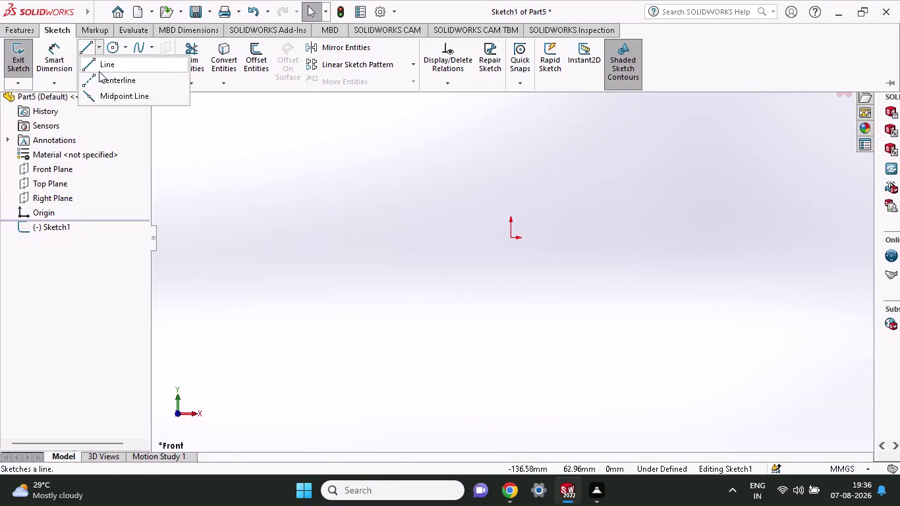
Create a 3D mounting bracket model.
Draw a vertical centerline through the origin, extending well above and below it.
click(98, 74)
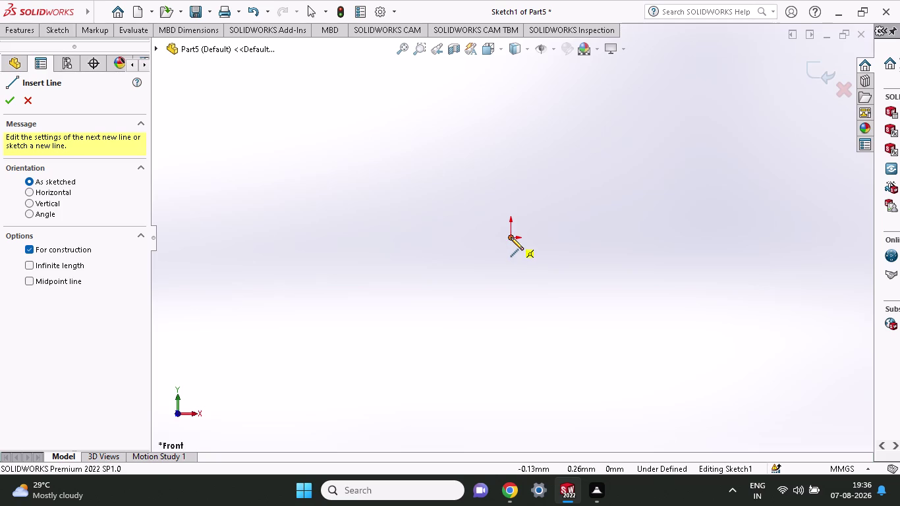
click(511, 237)
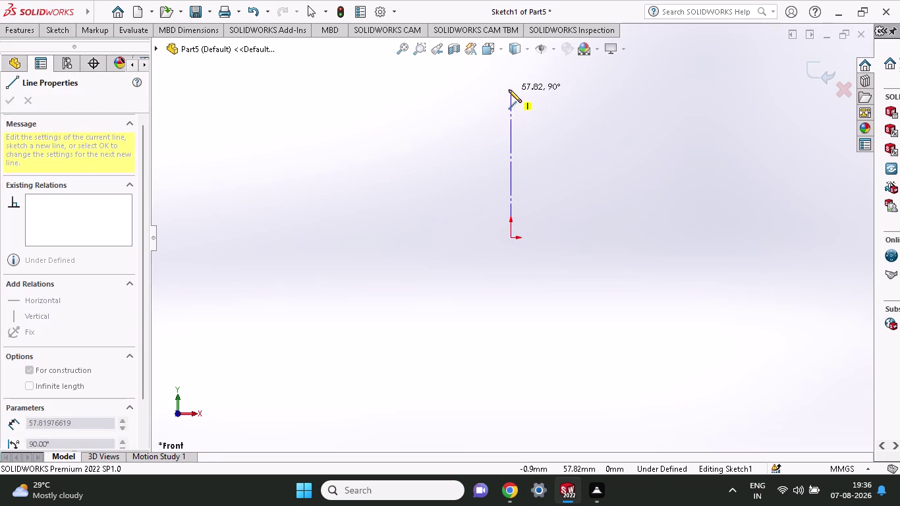
click(509, 89)
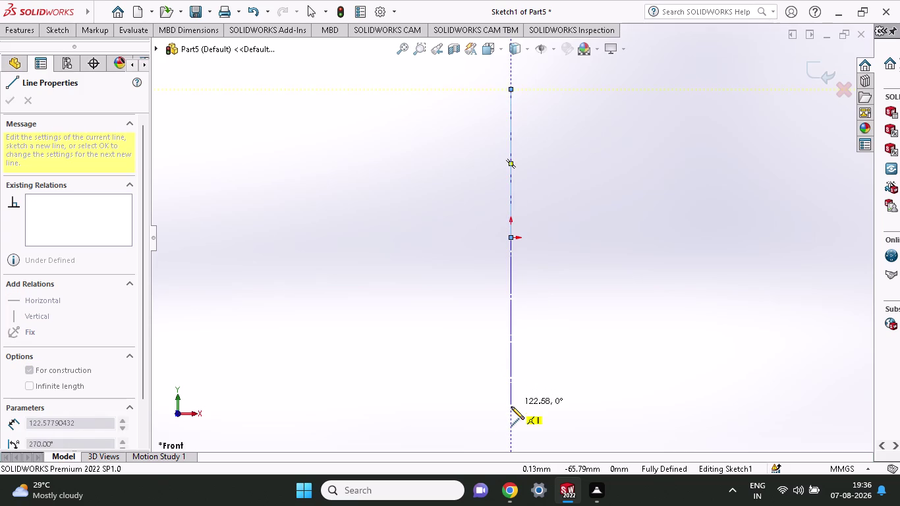
click(512, 407)
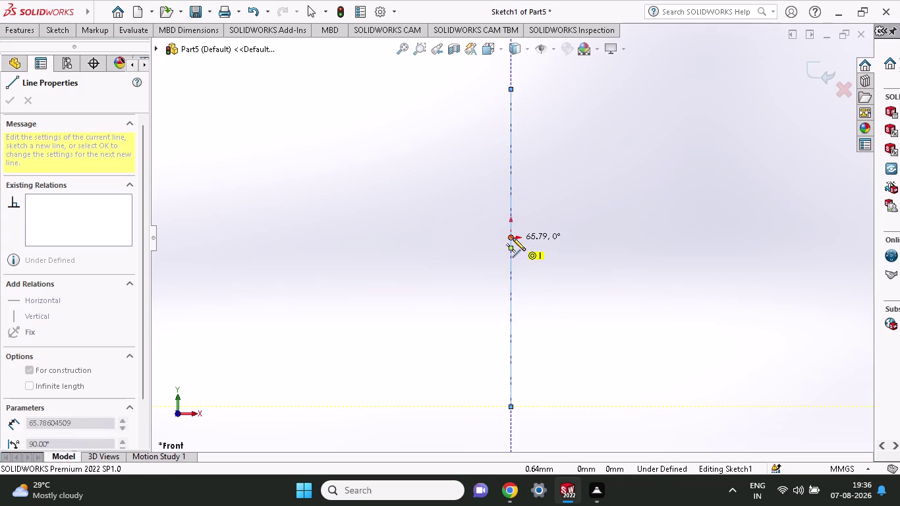
Draw a horizontal centerline through the origin spanning the sketch left to right.
click(513, 238)
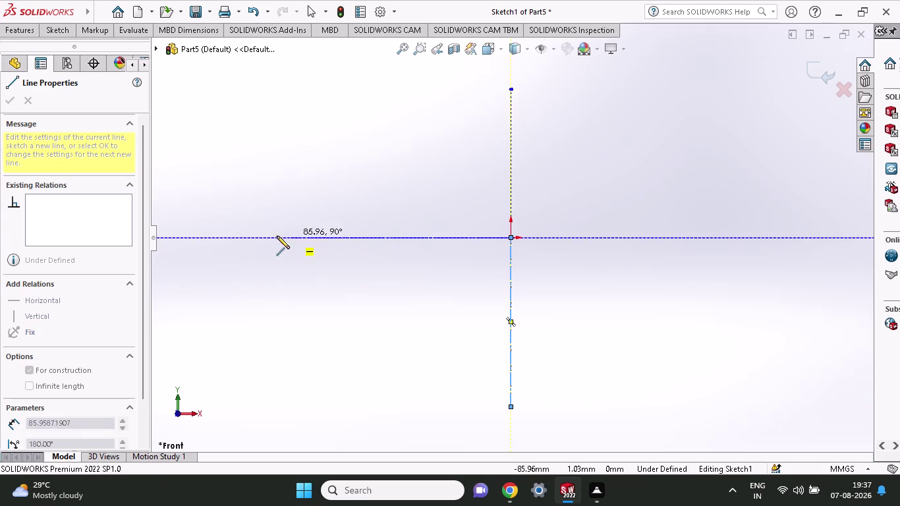
click(261, 239)
click(747, 234)
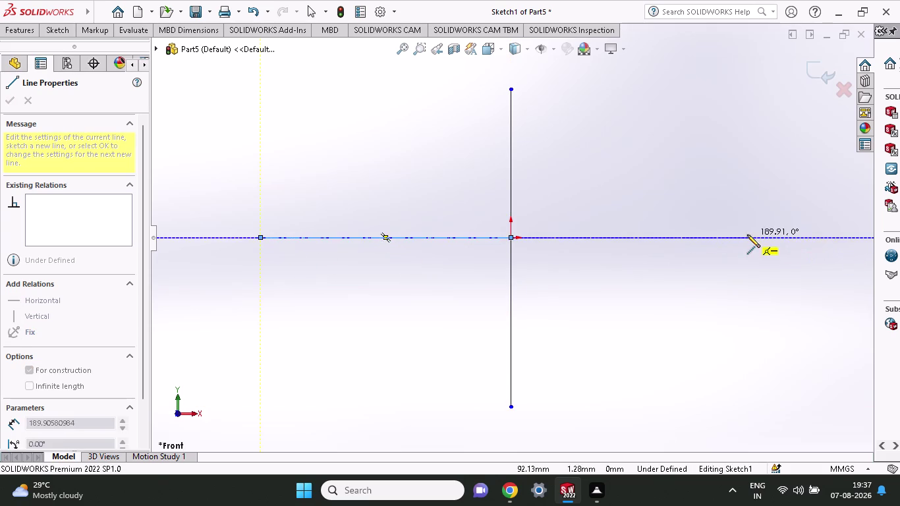
key(Escape)
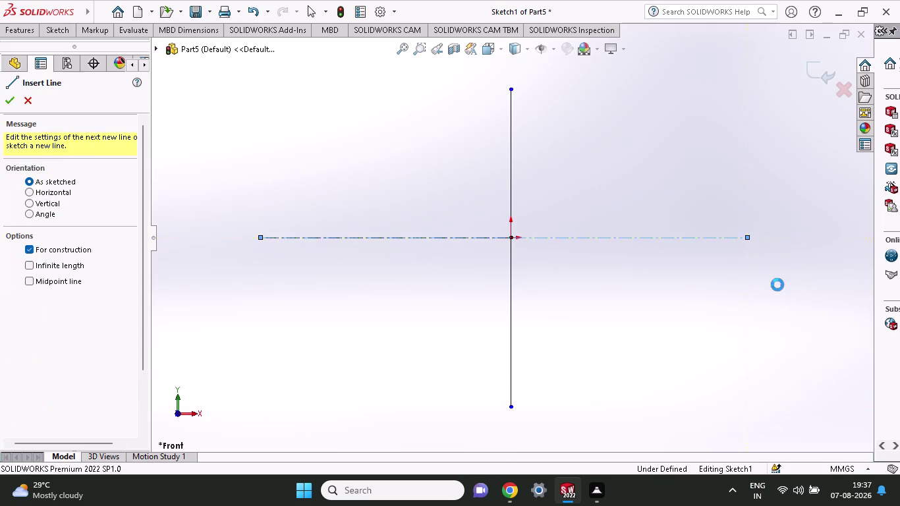
click(61, 34)
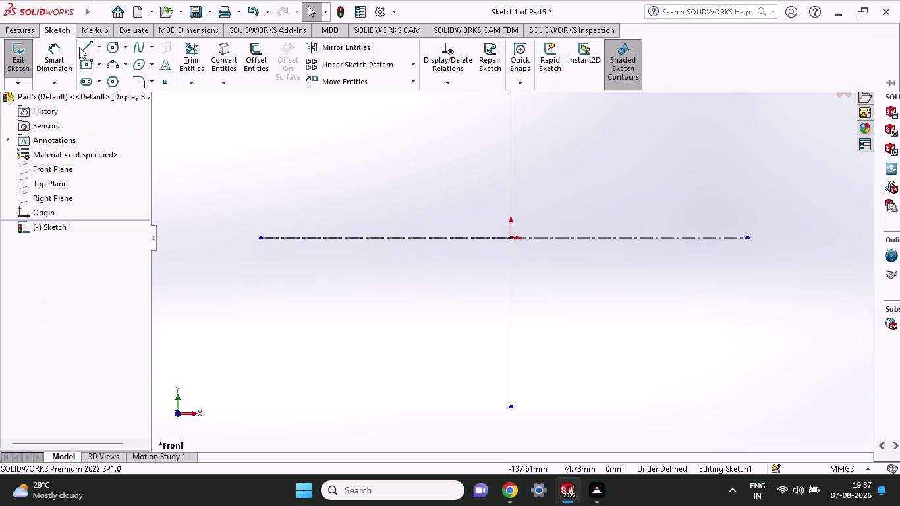
click(91, 54)
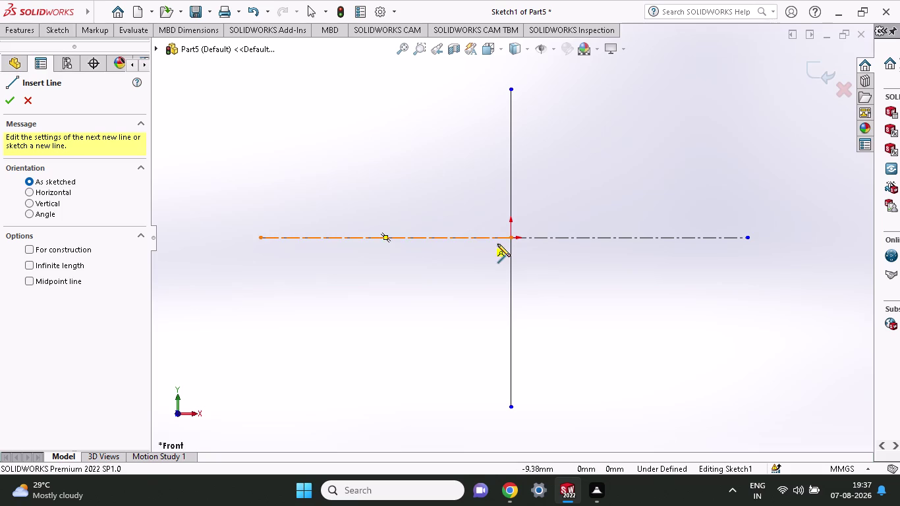
Draw a left leg about 38.5 mm tall, a top edge and a right leg from the centerline.
click(429, 238)
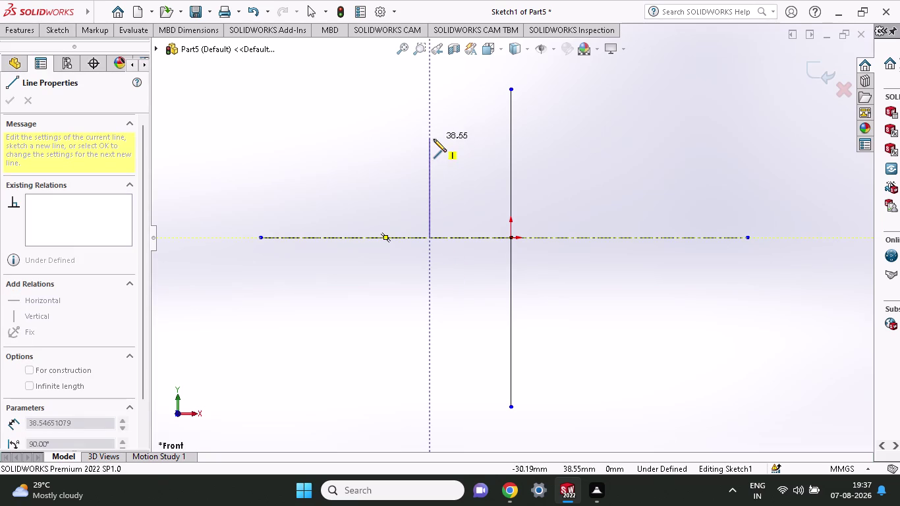
click(434, 139)
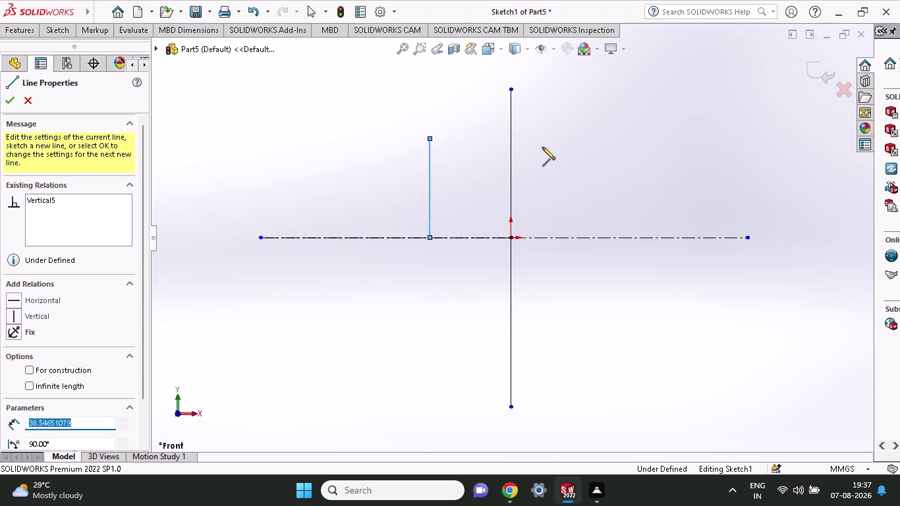
click(581, 138)
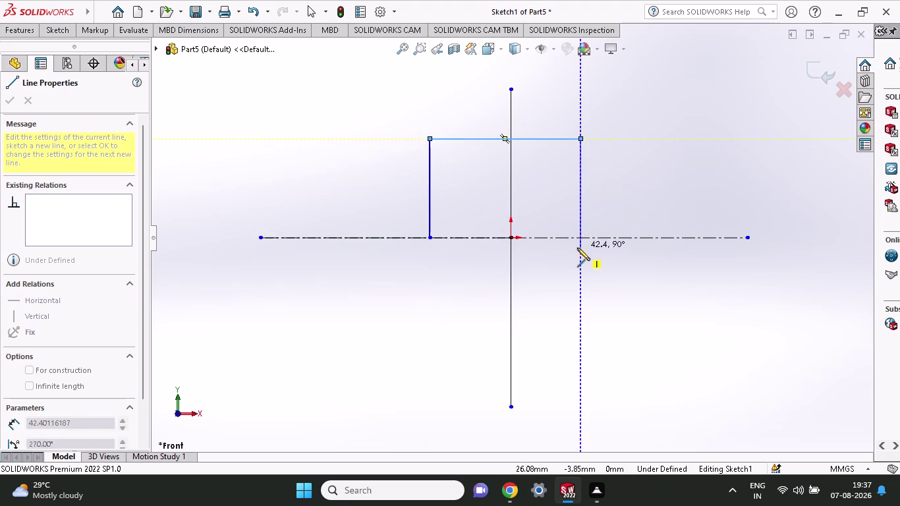
click(578, 233)
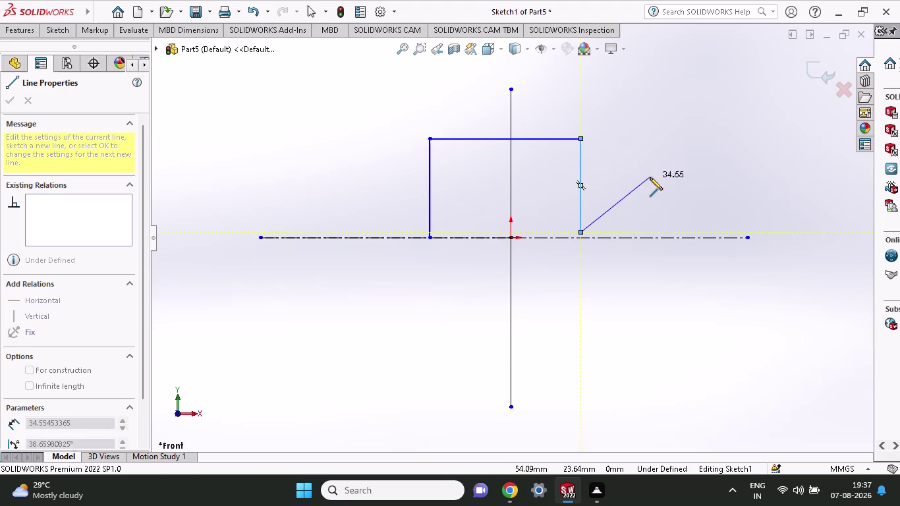
key(Escape)
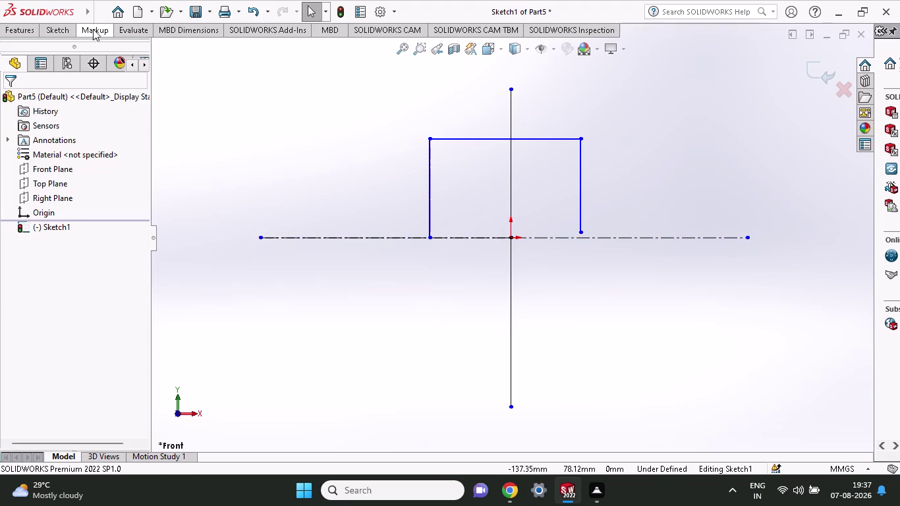
click(71, 31)
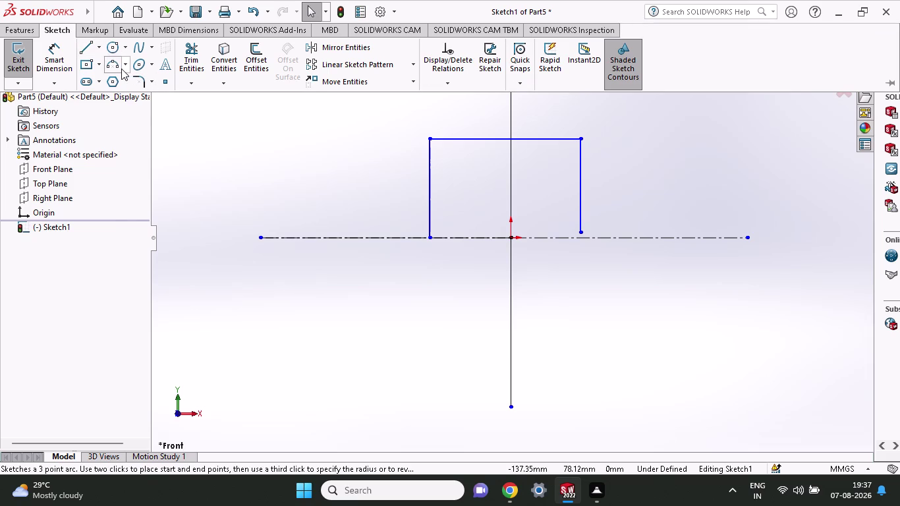
Draw a three-point arc between the top-left and top-right corners, bulging upward.
click(117, 63)
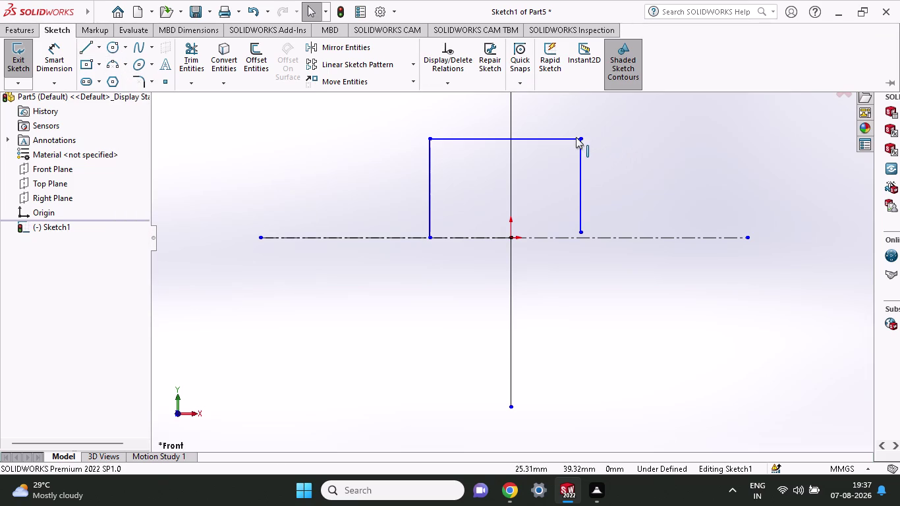
click(115, 63)
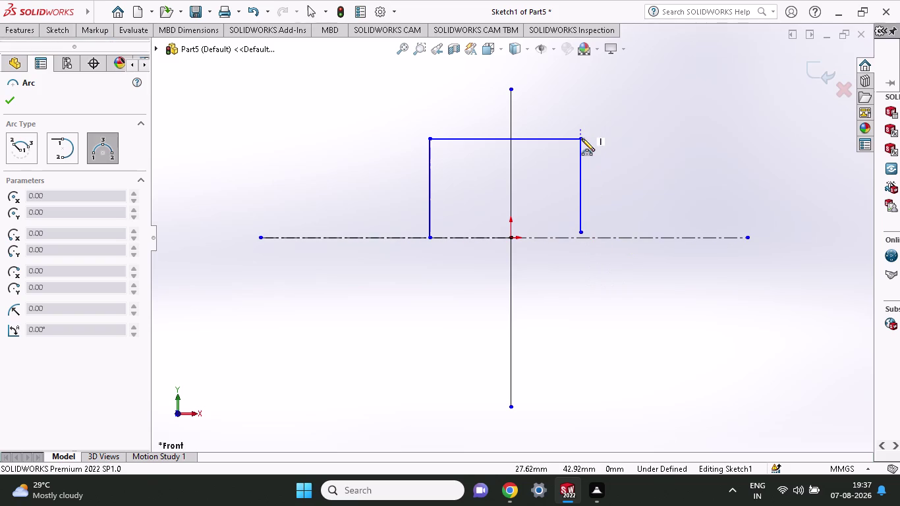
click(581, 140)
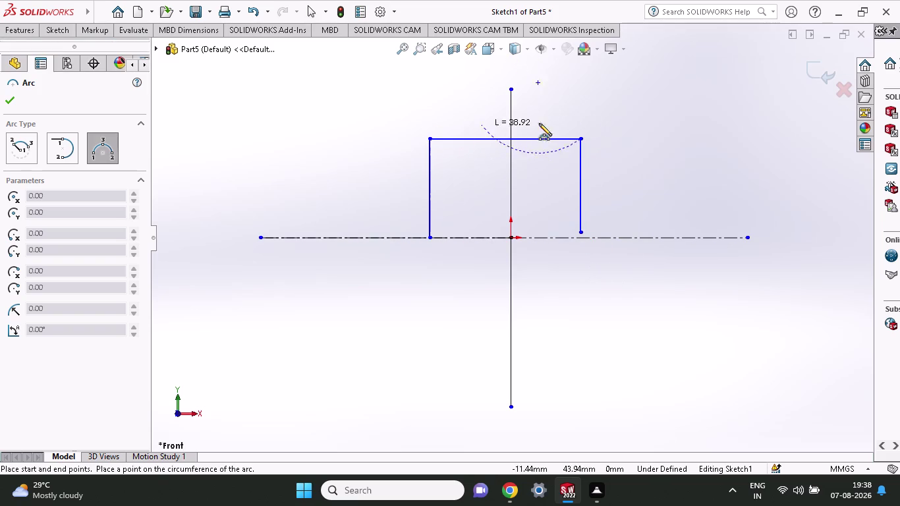
key(Escape)
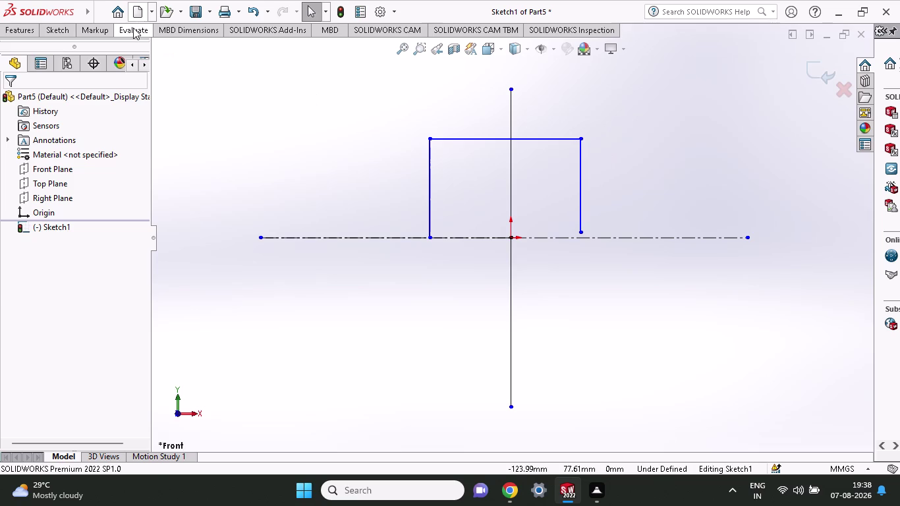
click(72, 30)
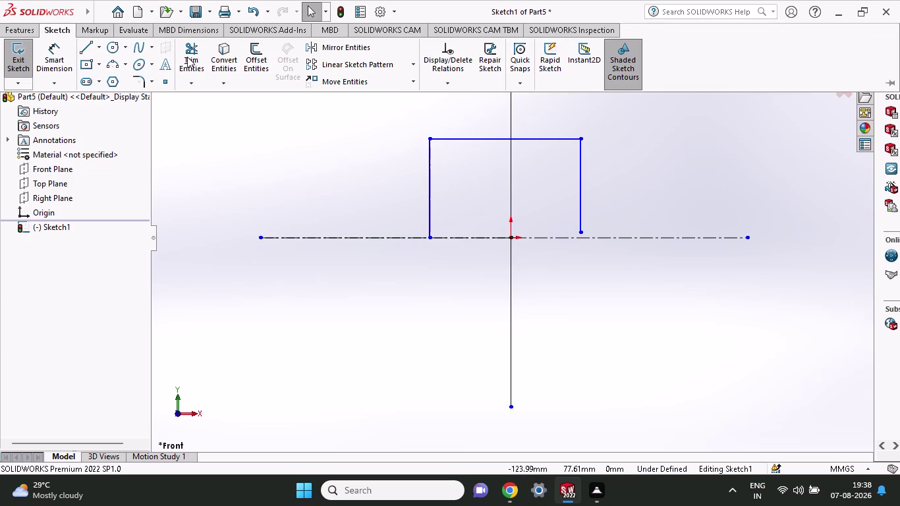
click(107, 63)
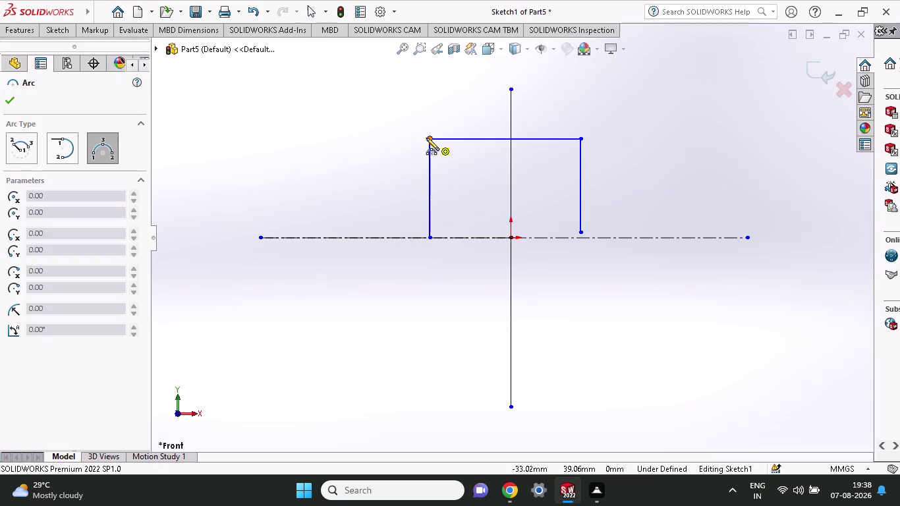
click(427, 138)
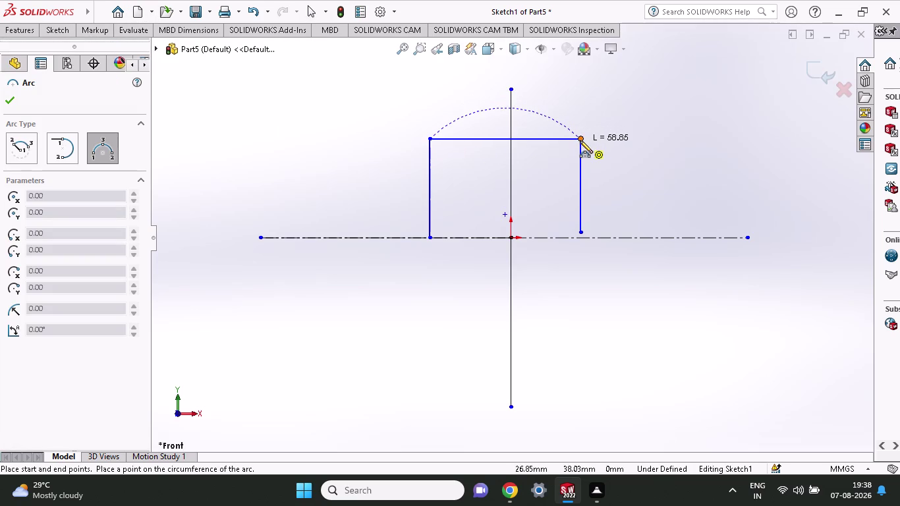
click(580, 140)
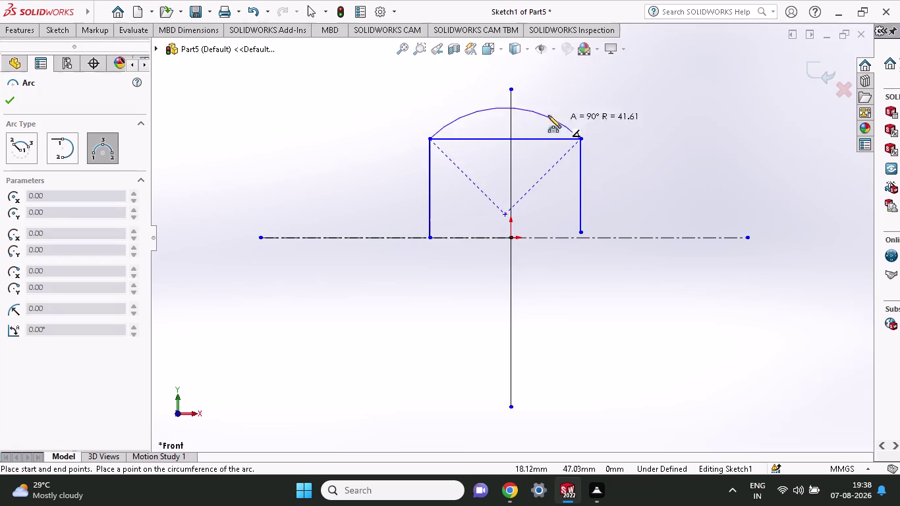
click(497, 112)
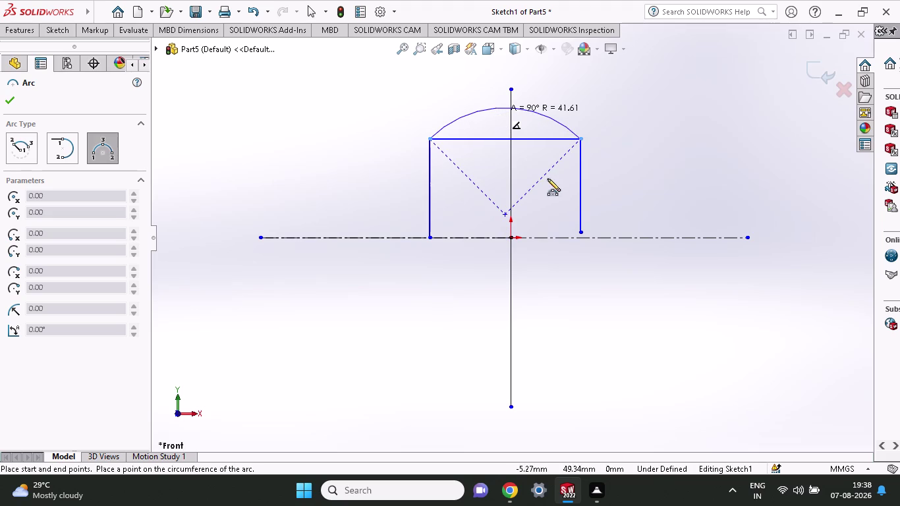
Set the arc radius to 38 in the PropertyManager.
scroll(down, 3)
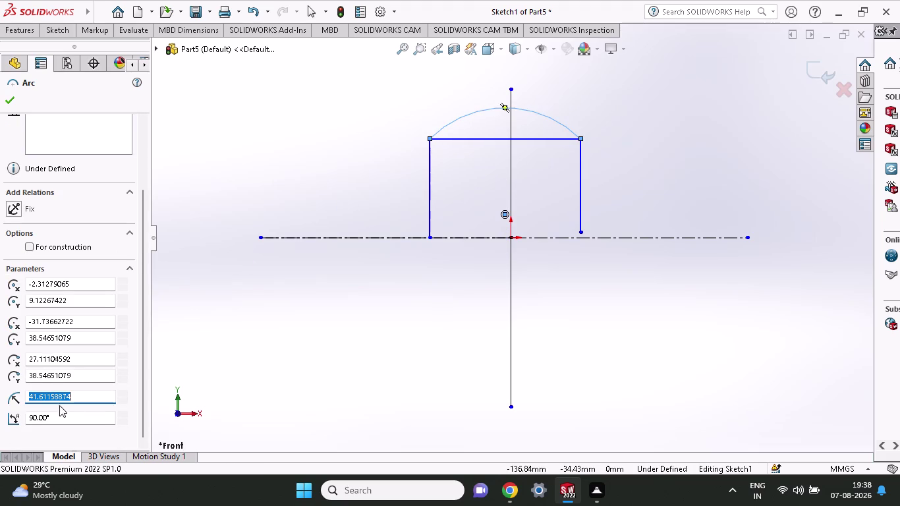
drag(82, 394, 0, 392)
text(3)
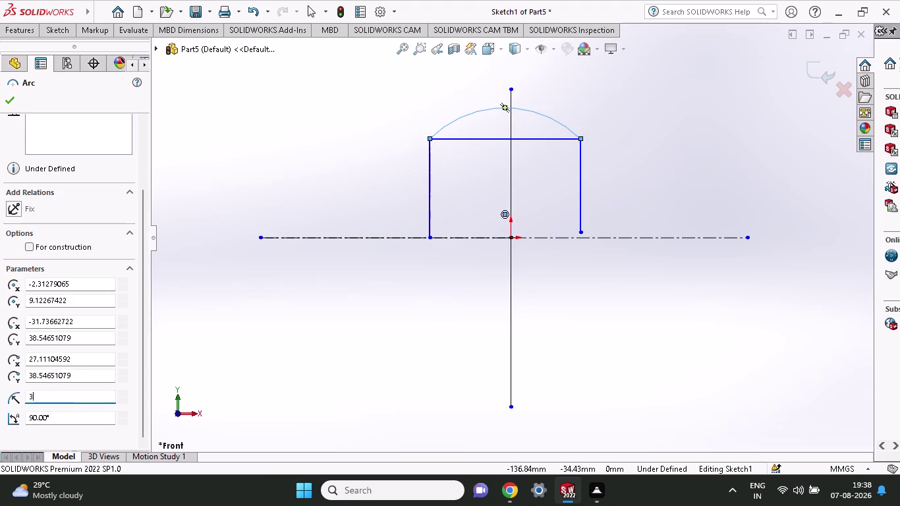
text(8)
click(15, 105)
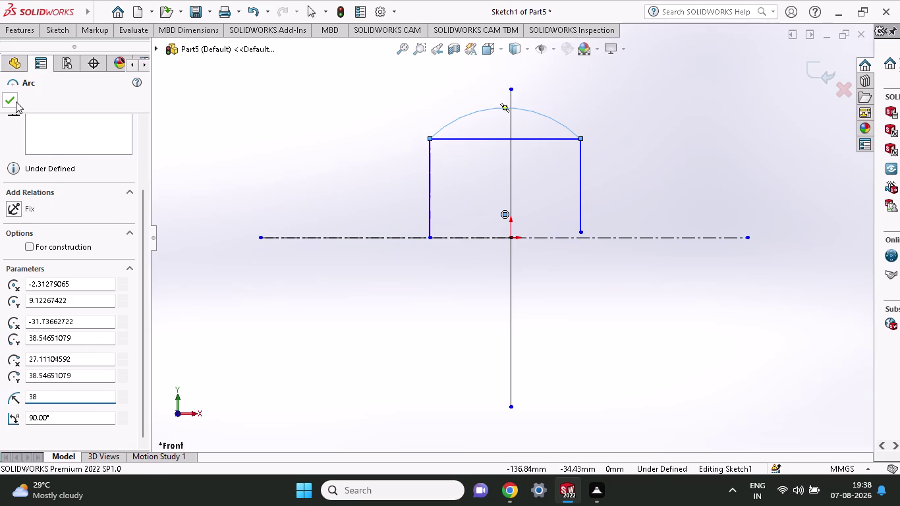
click(15, 101)
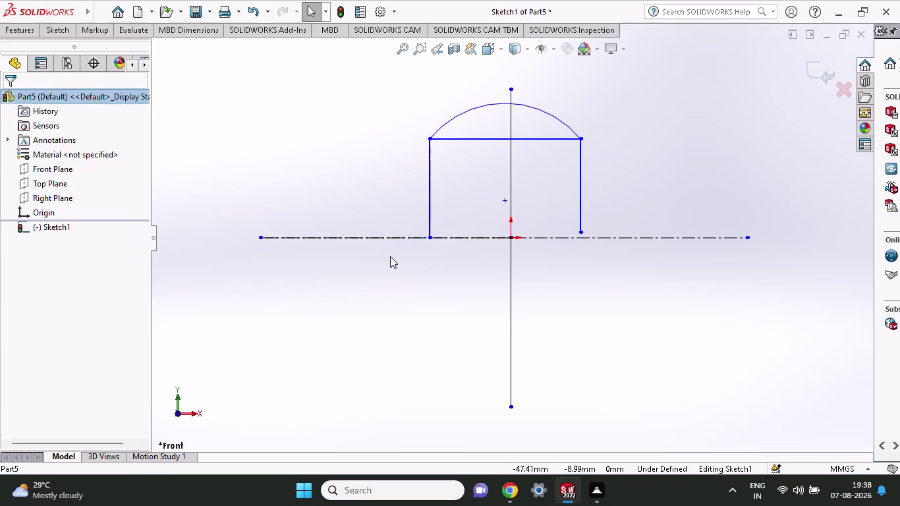
click(477, 139)
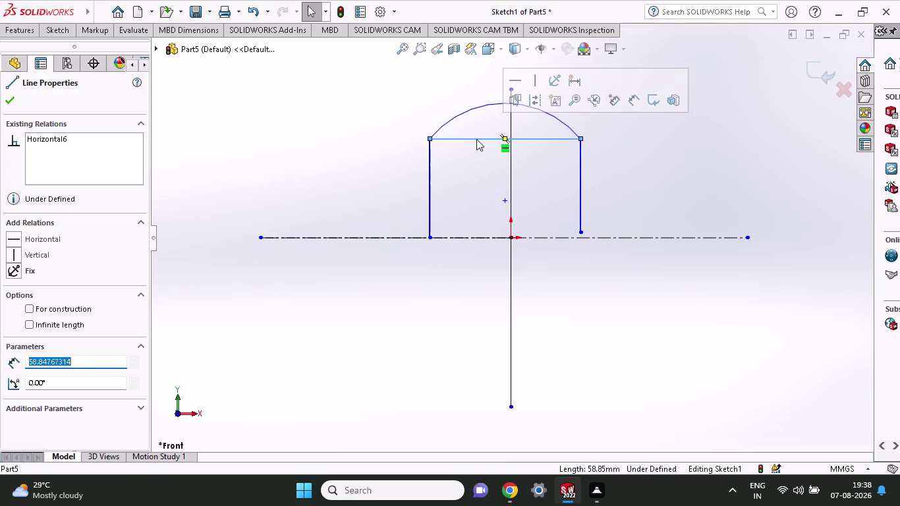
Delete the straight top edge beneath the arch.
key(Delete)
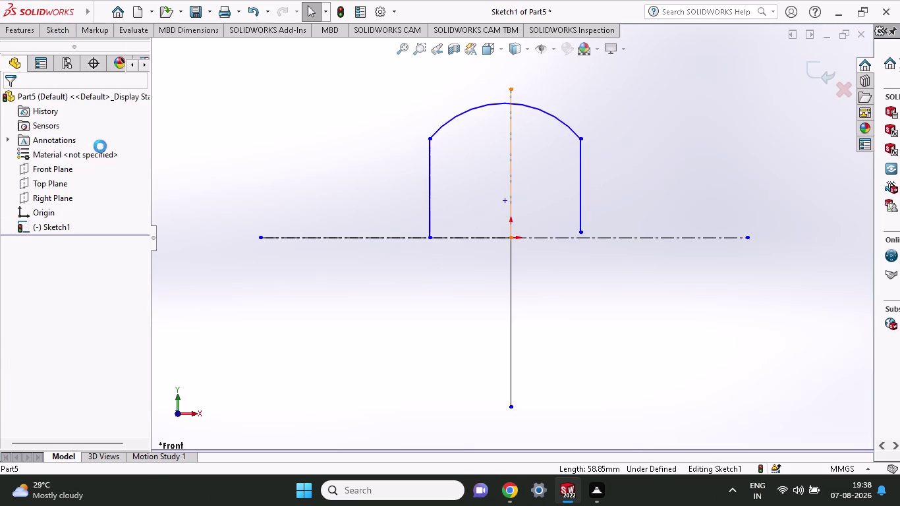
click(64, 32)
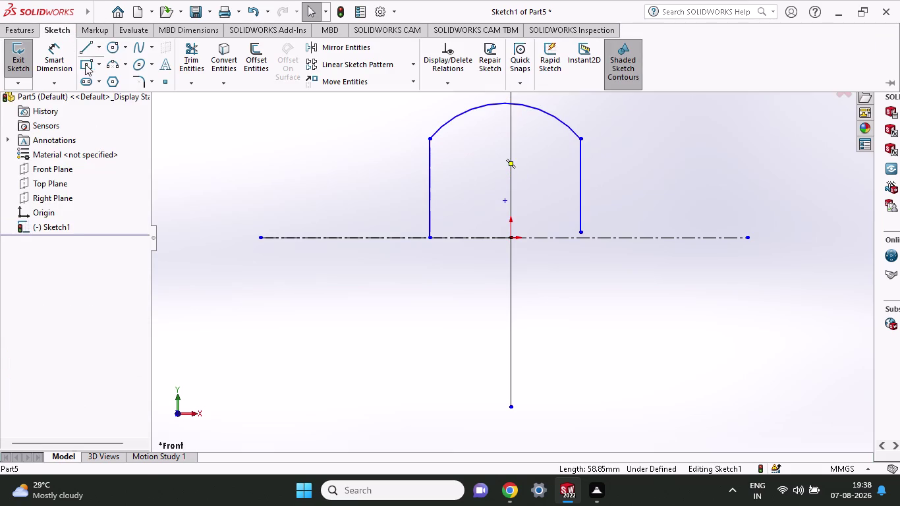
click(110, 46)
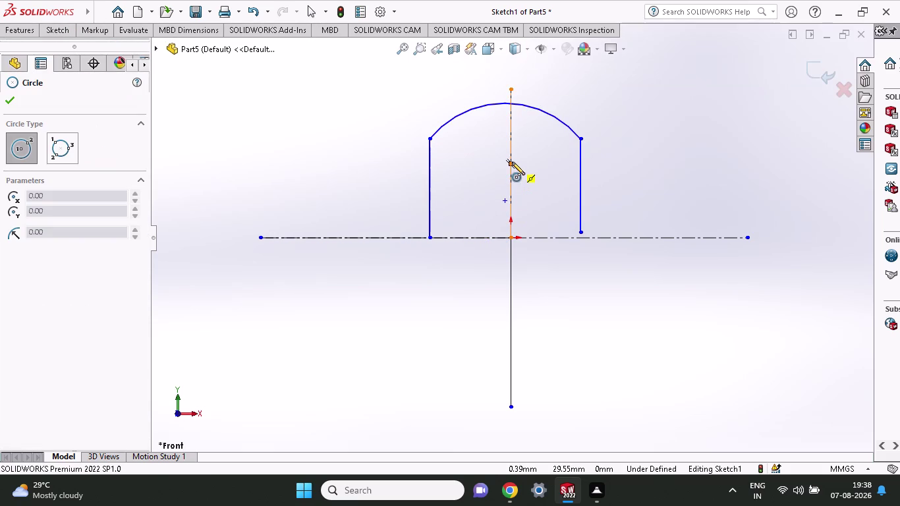
Place a circle of roughly 13 radius on the vertical centerline inside the arch.
click(510, 150)
click(523, 181)
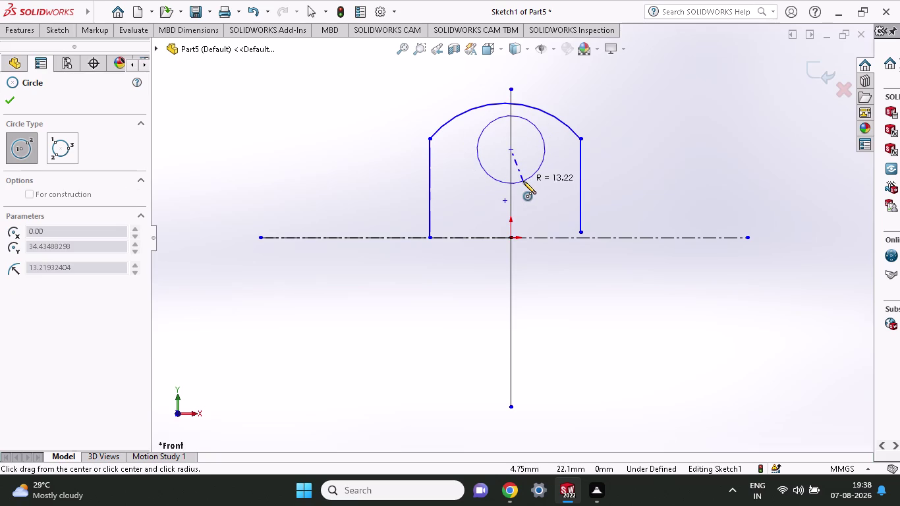
click(62, 32)
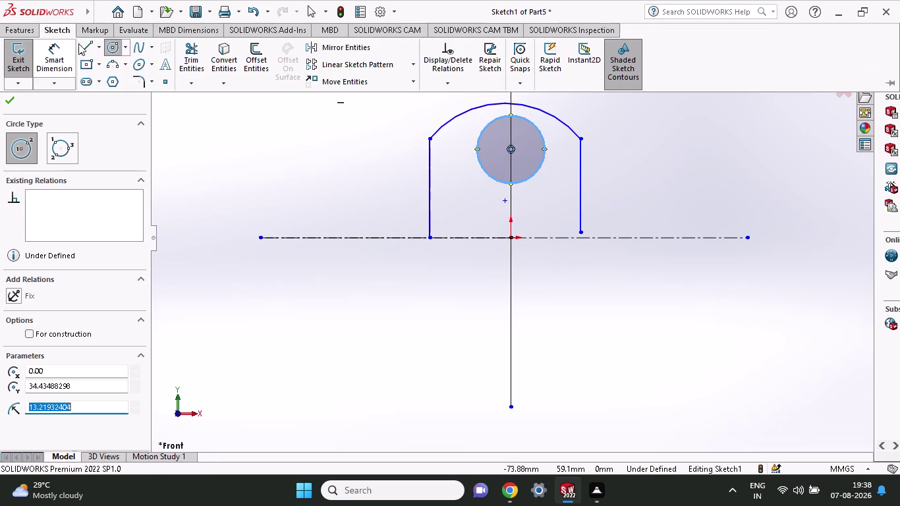
click(89, 52)
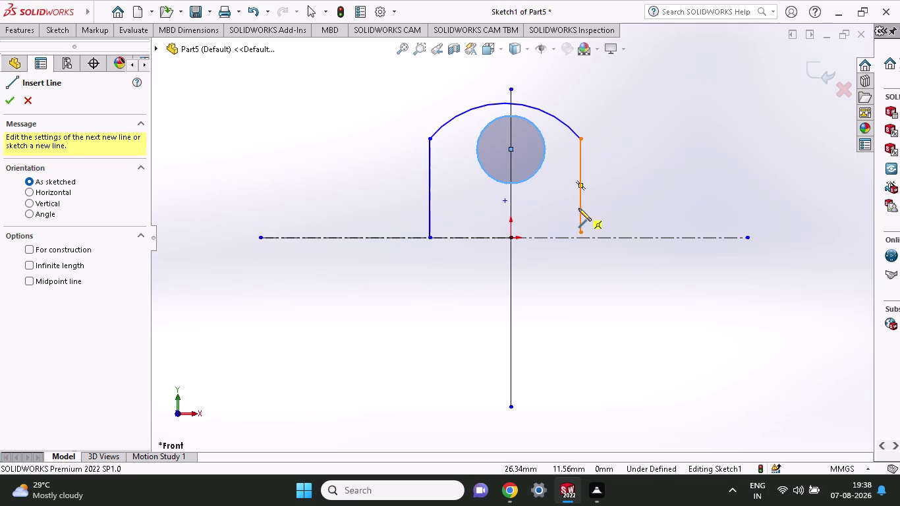
Cancel the stray line started at the left leg's base.
click(430, 240)
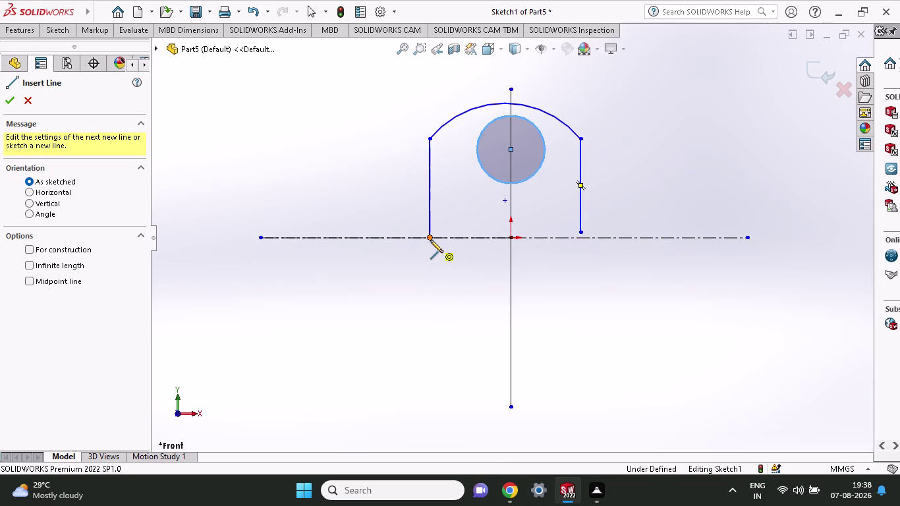
right_click(365, 150)
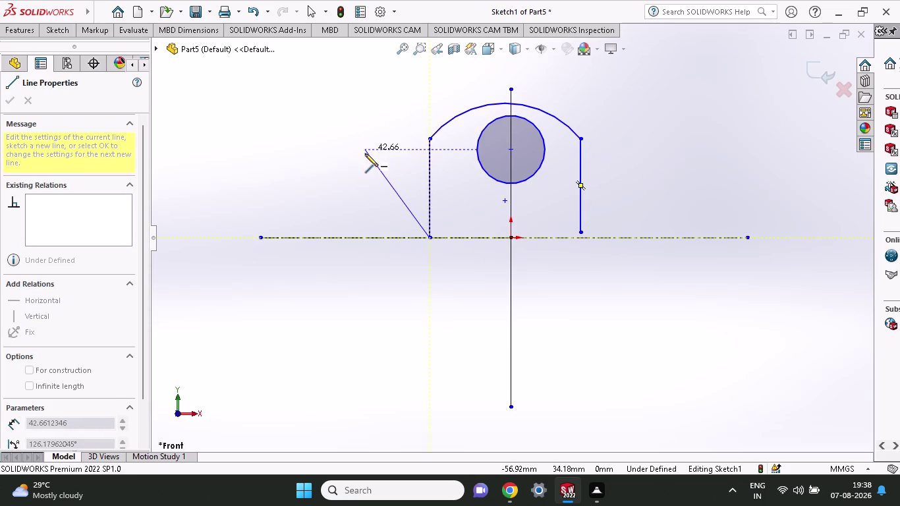
key(Escape)
key(Escape)
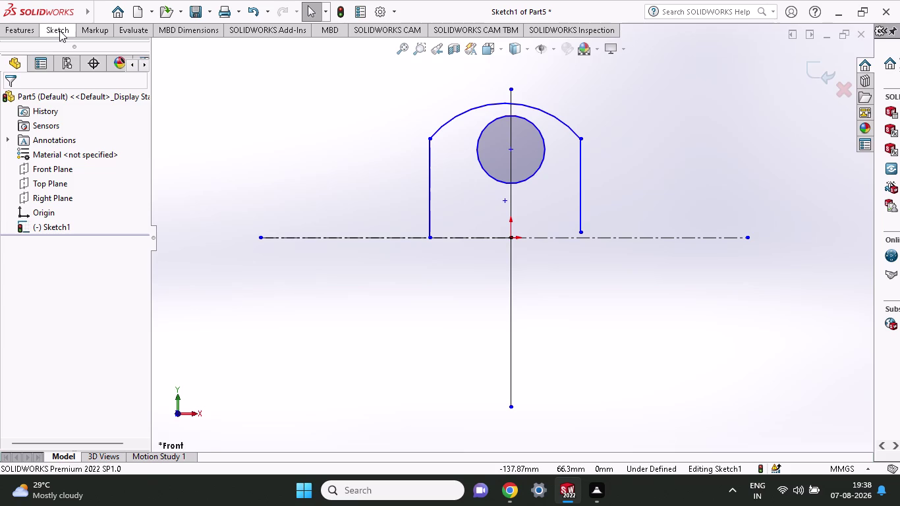
click(60, 30)
Dimension the left leg between its endpoints and set the height to 74 mm.
click(51, 56)
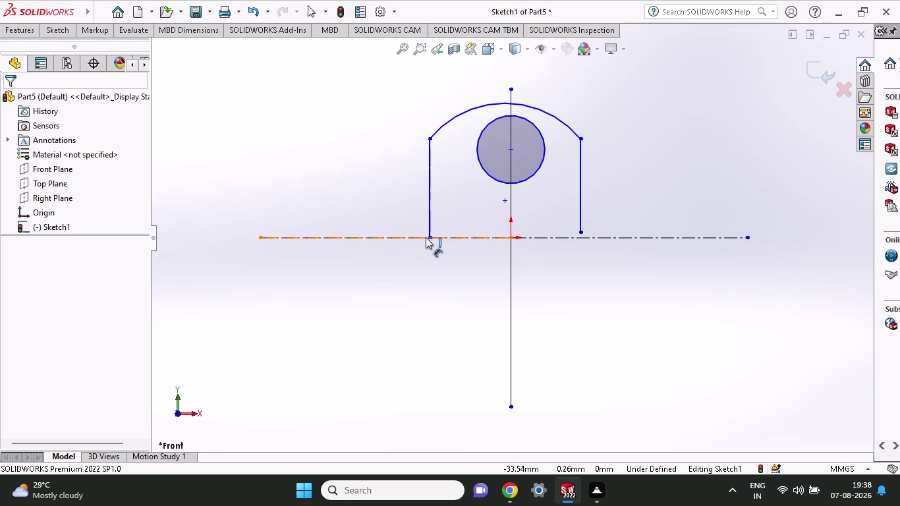
click(431, 237)
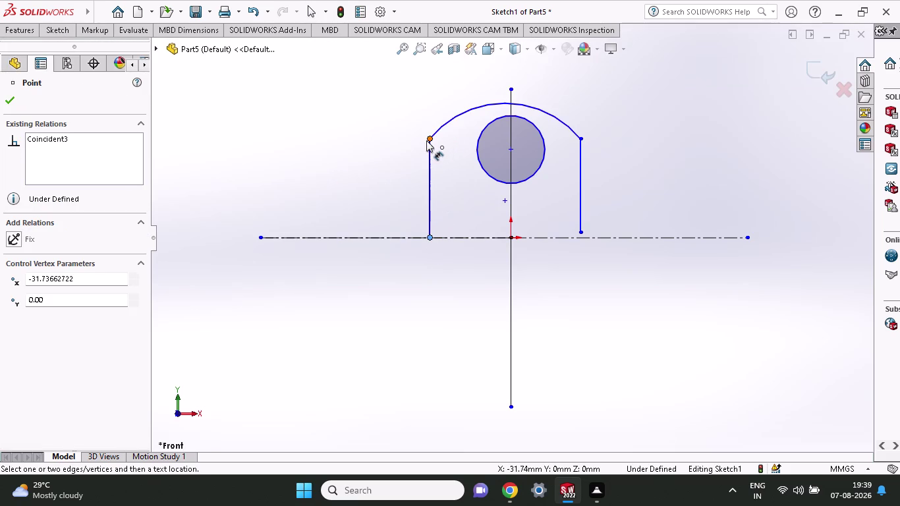
click(428, 140)
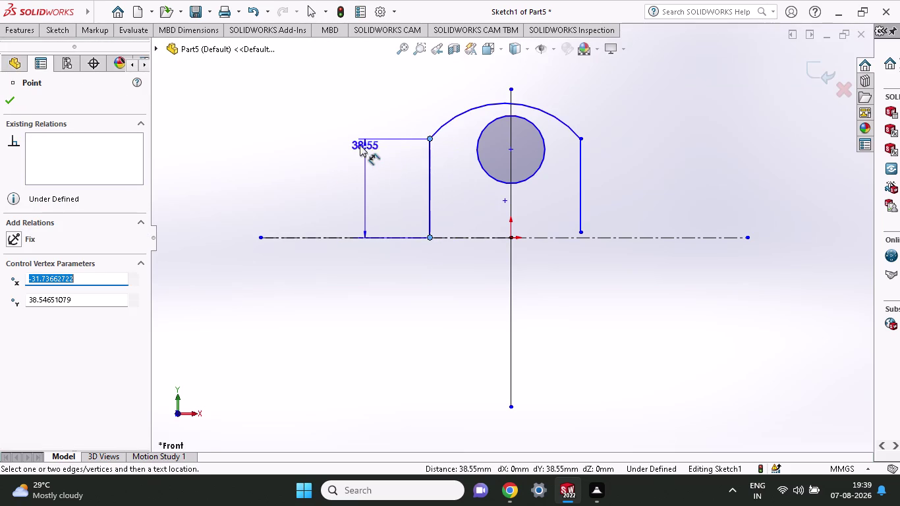
click(360, 145)
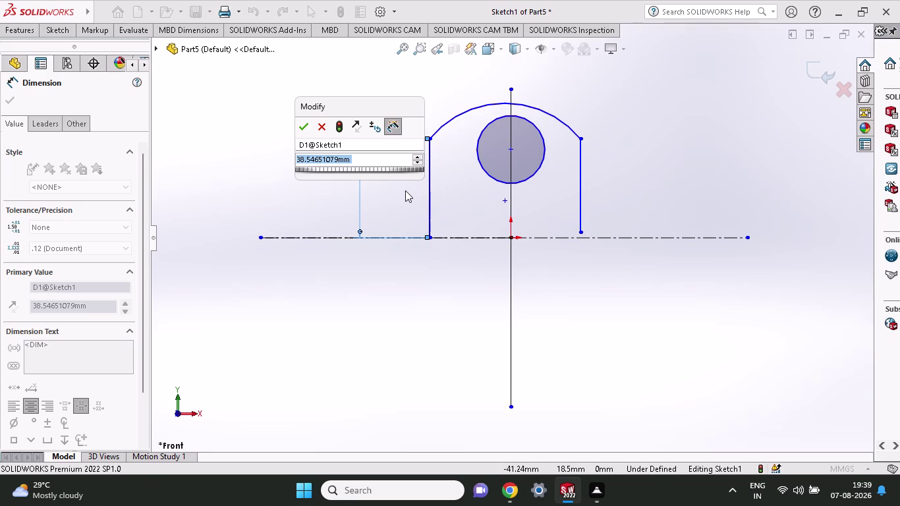
key(7)
key(4)
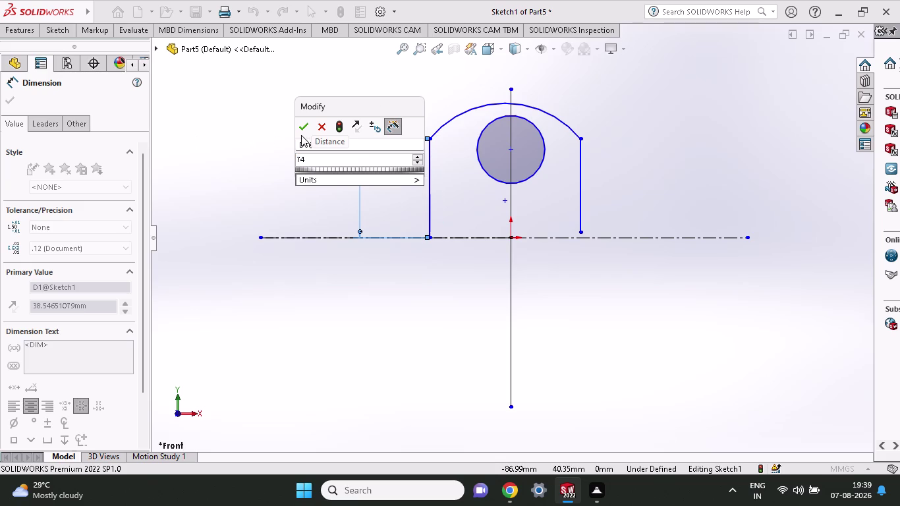
click(302, 128)
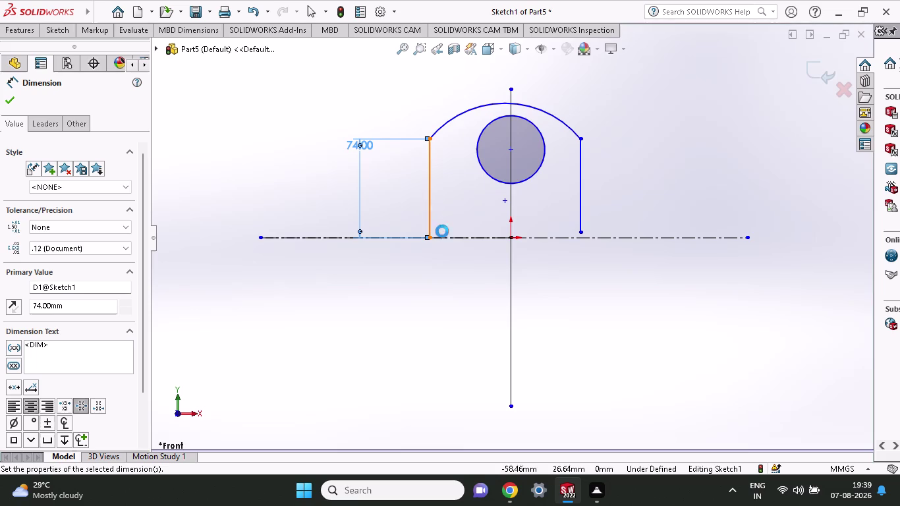
Begin dimensioning the right leg, then cancel it.
click(429, 189)
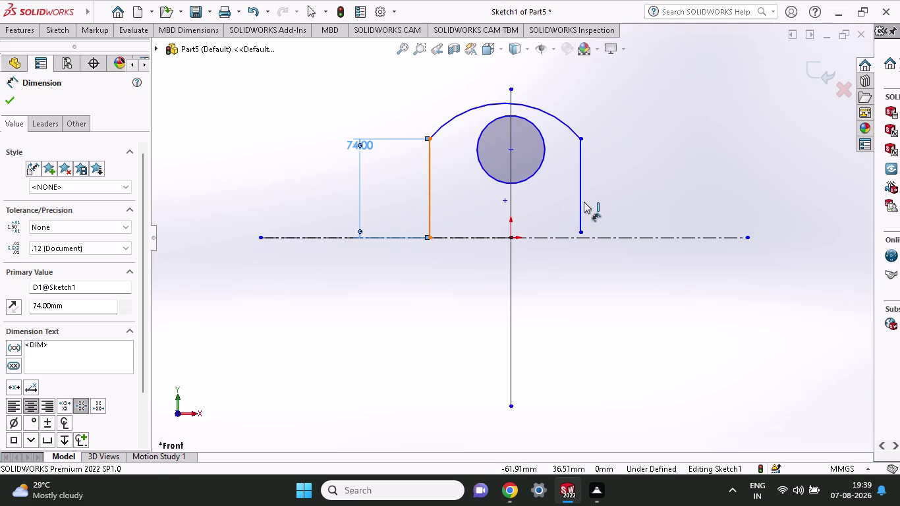
click(581, 202)
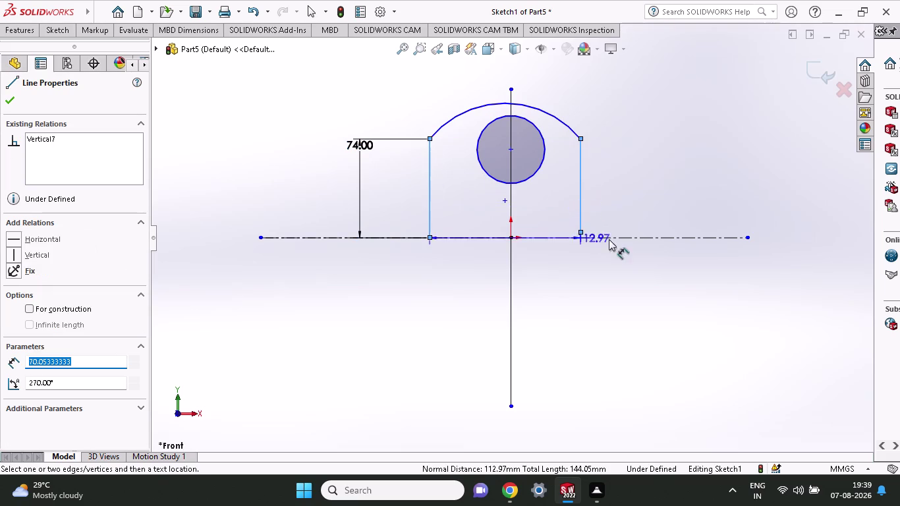
key(Escape)
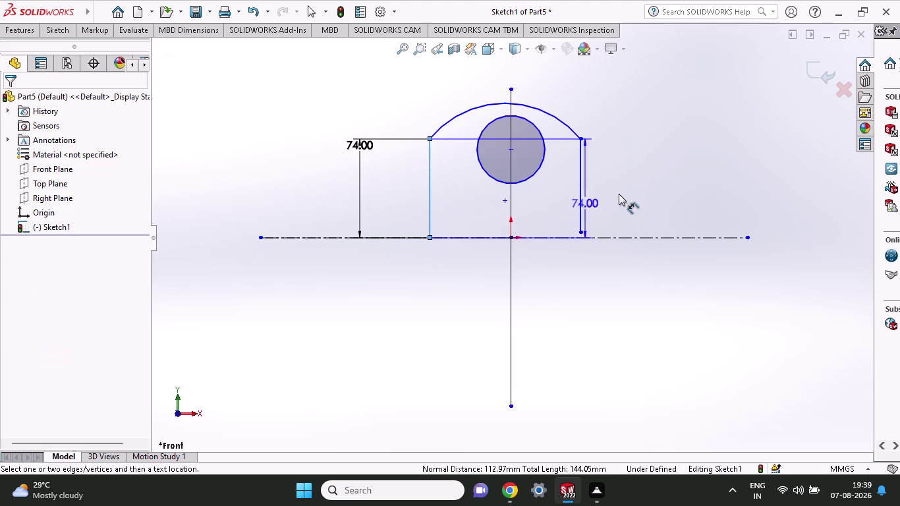
key(Escape)
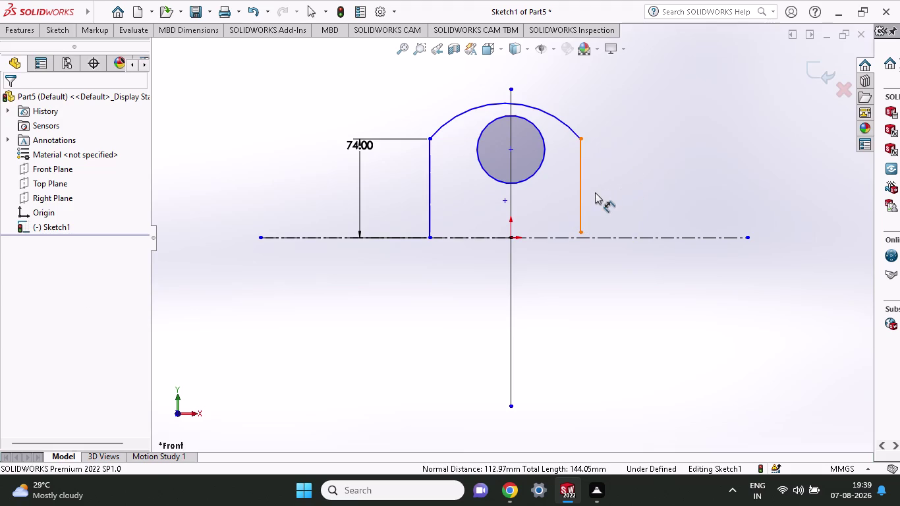
Apply an Equal relation to both legs so the right leg matches the 74 mm left leg.
key(Escape)
key(Escape)
click(622, 190)
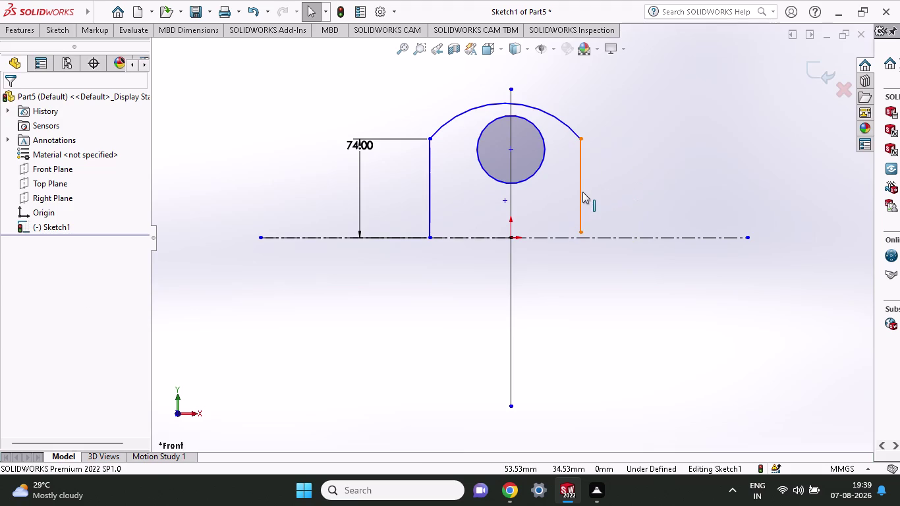
click(578, 202)
click(429, 209)
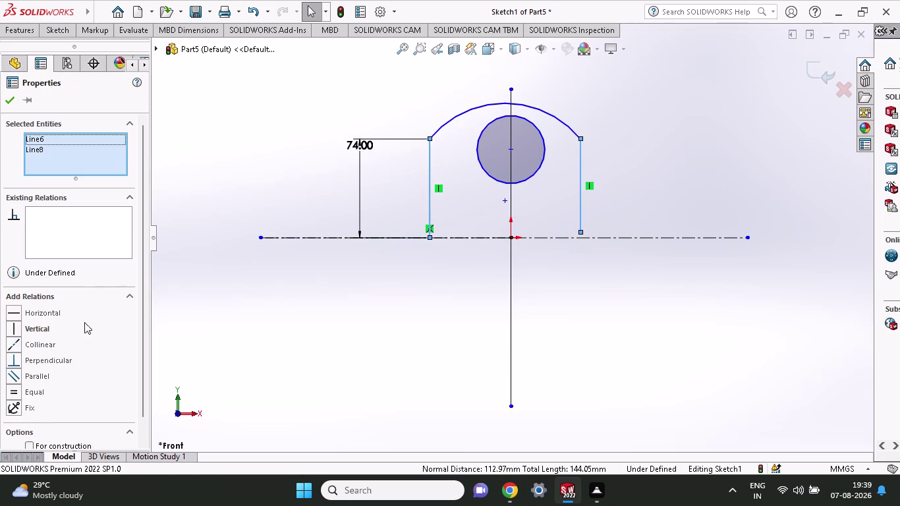
click(29, 390)
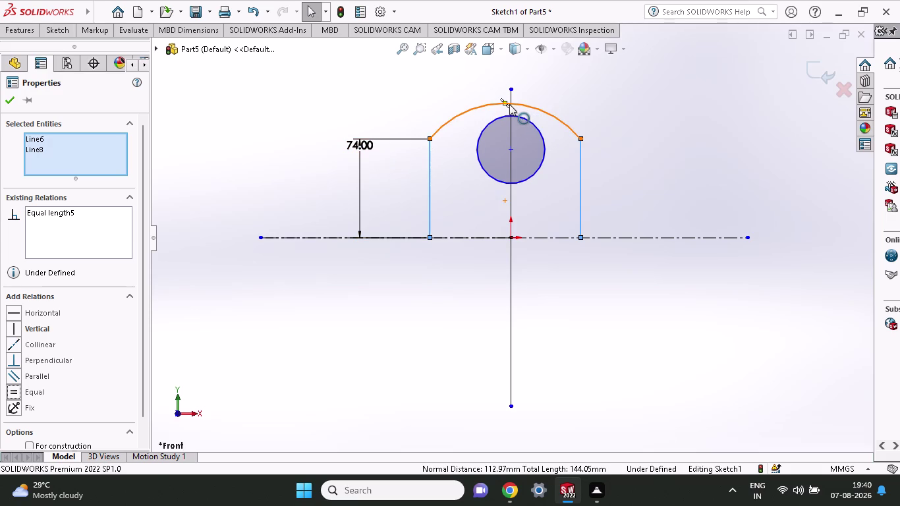
click(365, 144)
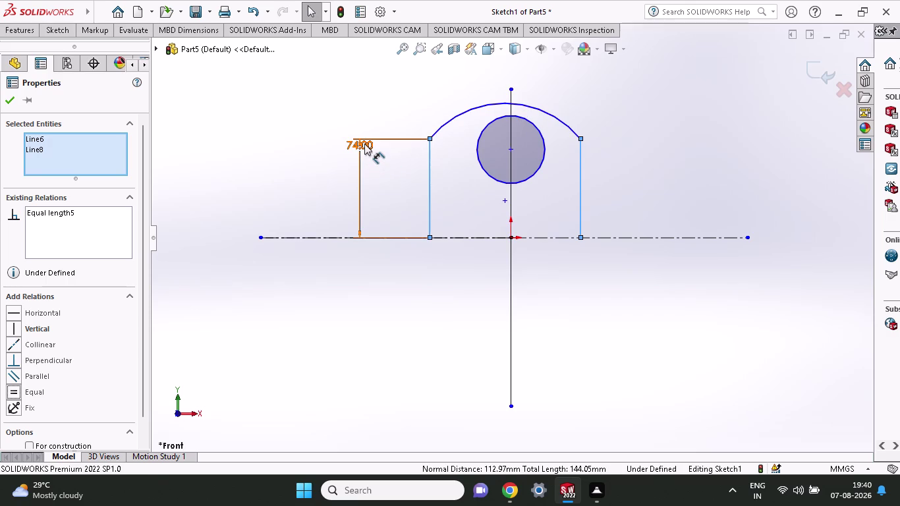
Delete the 74 mm leg-height dimension.
key(Escape)
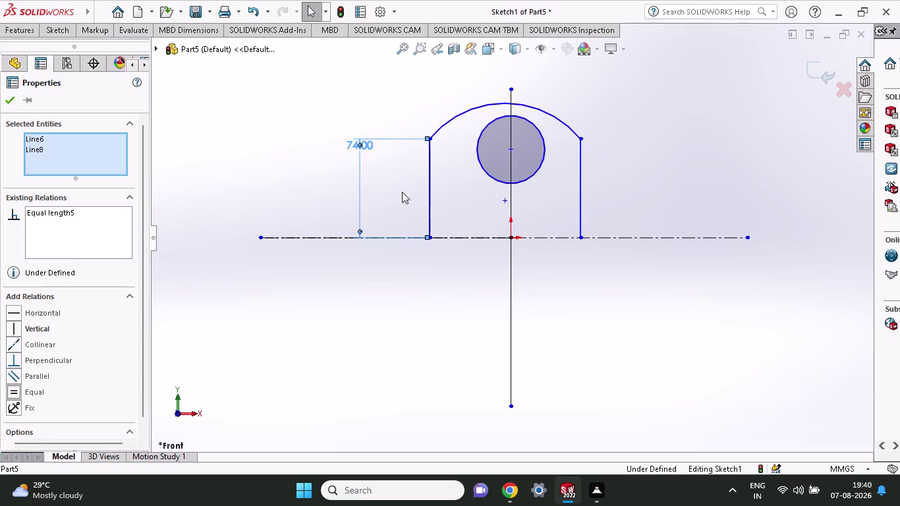
click(388, 139)
key(Delete)
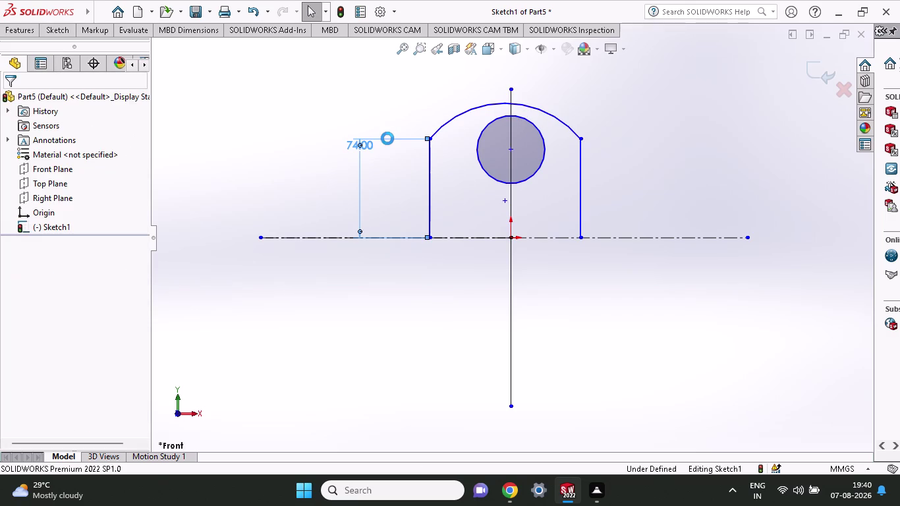
Start a dimension from the arch to the origin, then cancel it.
click(67, 30)
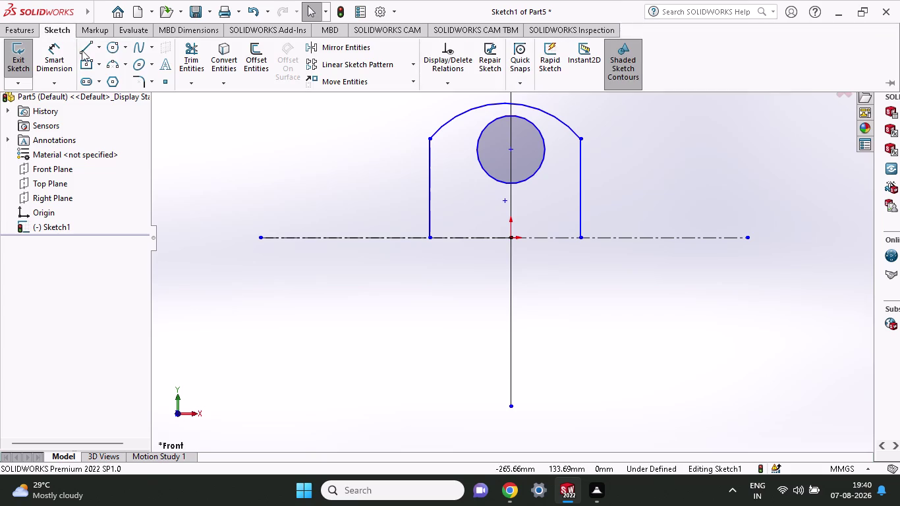
click(61, 56)
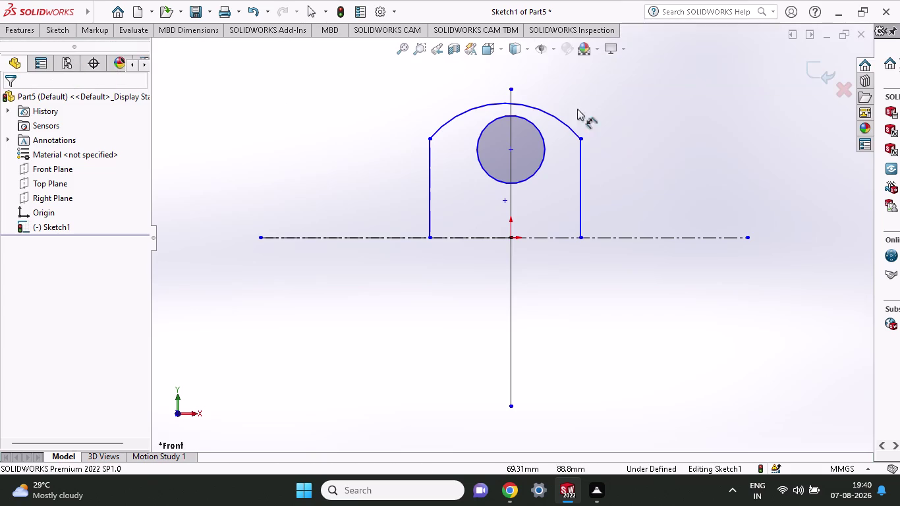
click(512, 104)
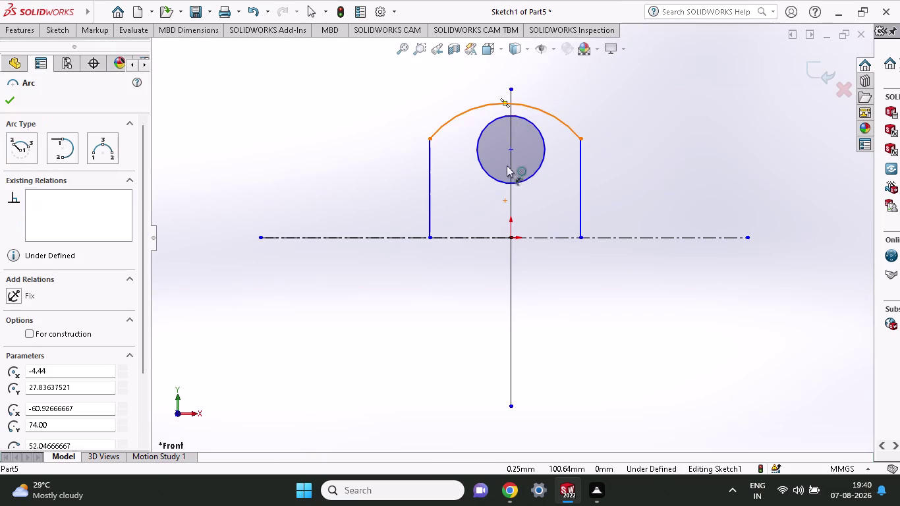
click(511, 236)
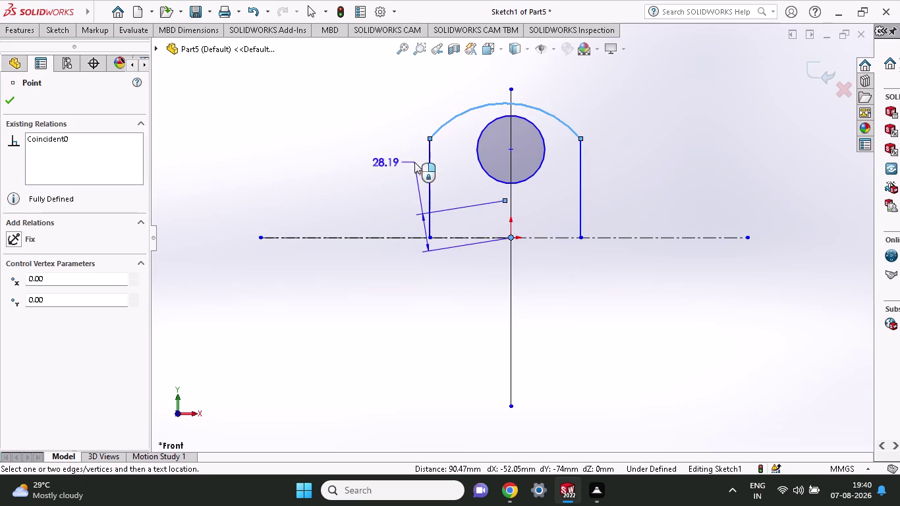
key(Escape)
key(Escape)
key(Escape)
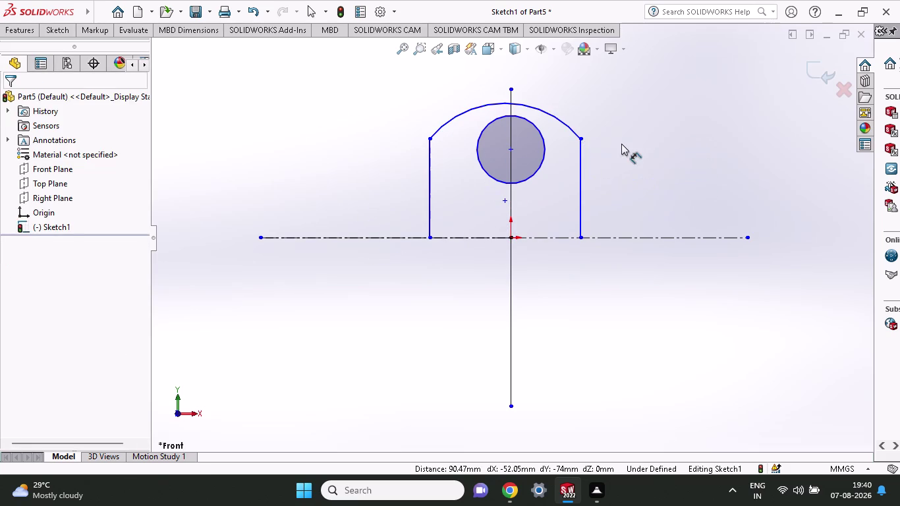
scroll(down, 3)
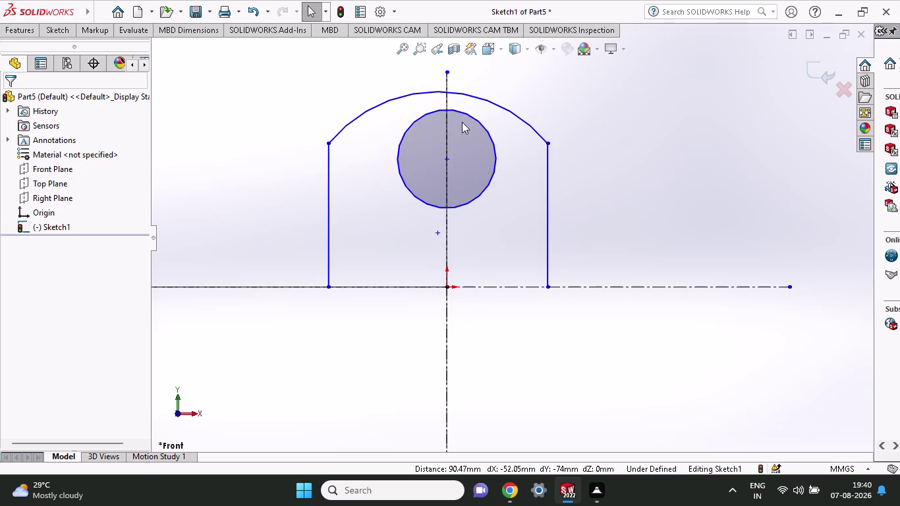
Undo the legs, arch, hole and dimensions, leaving only the two crossing centerlines.
key(ctrl+z)
key(ctrl+z)
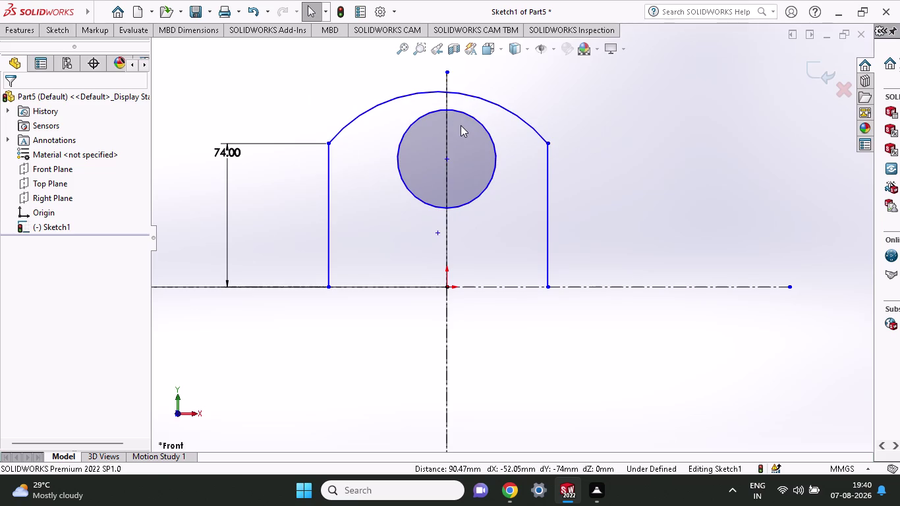
key(ctrl+z)
key(ctrl+z)
key(ctrl+z)
key(ctrl+z)
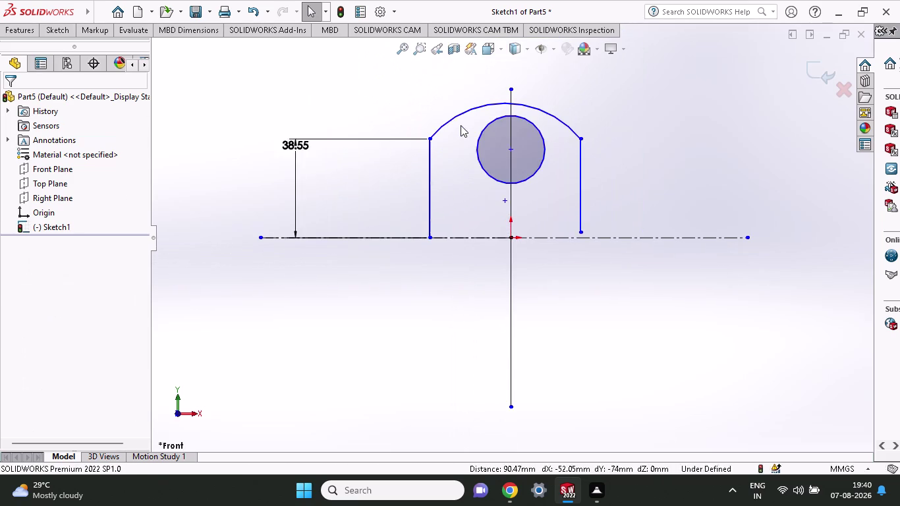
key(ctrl+z)
key(ctrl+z)
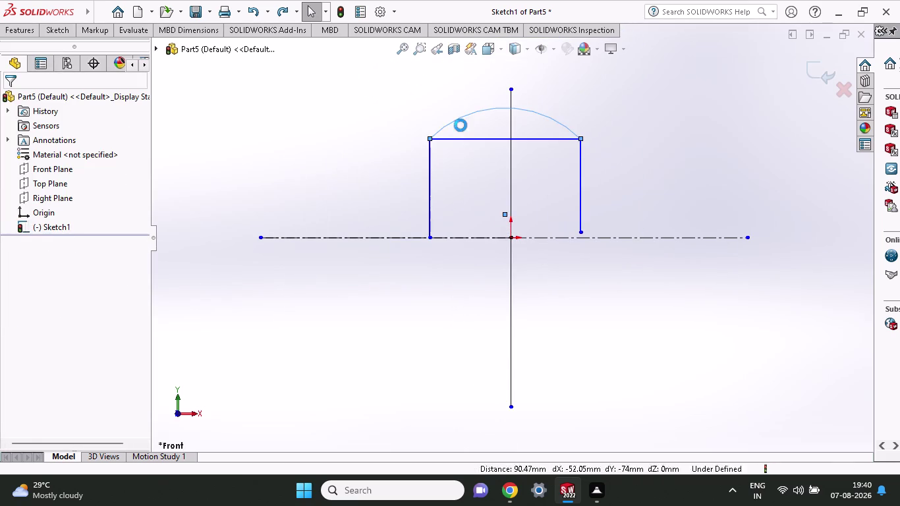
key(ctrl+z)
key(ctrl+z)
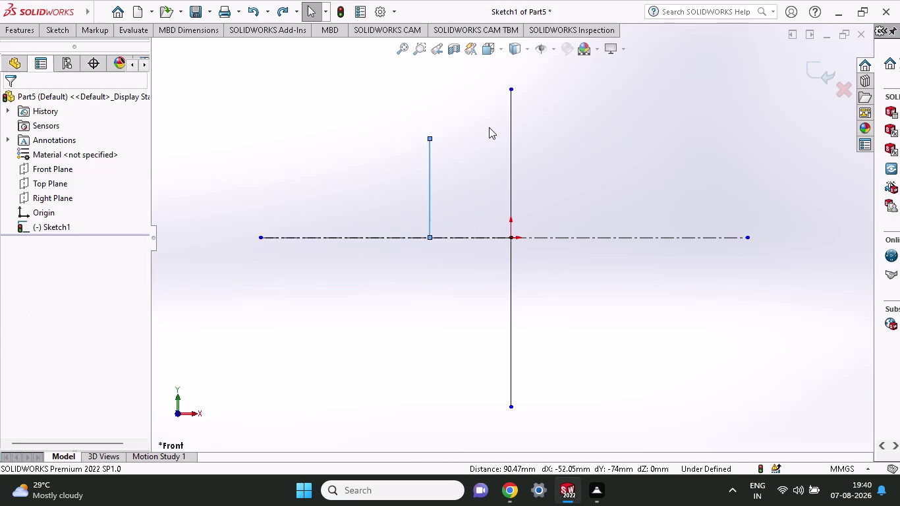
key(ctrl+z)
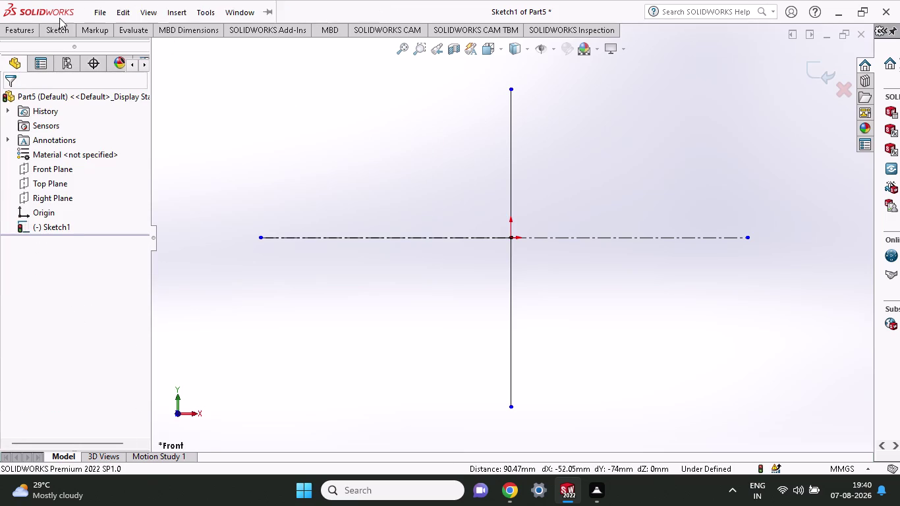
click(59, 32)
click(84, 45)
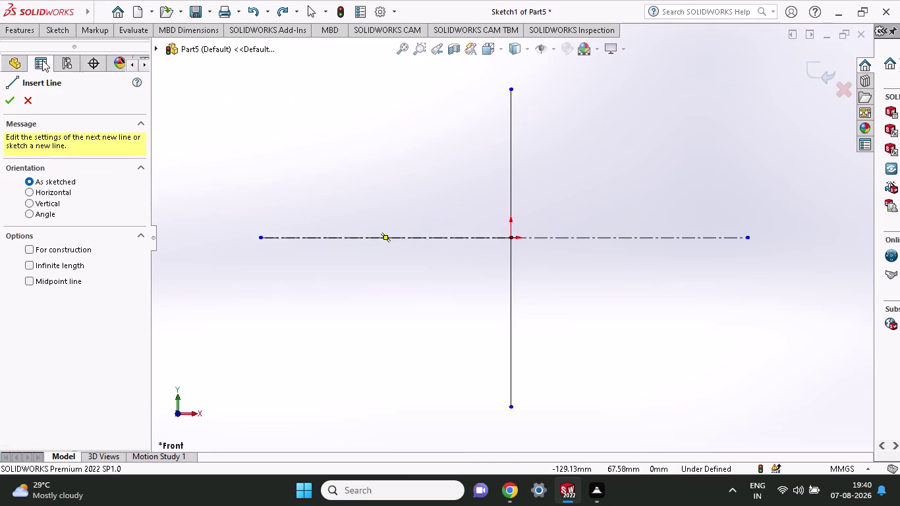
Draw an outer circle and a smaller inner circle centred at the centerline's top end.
click(61, 31)
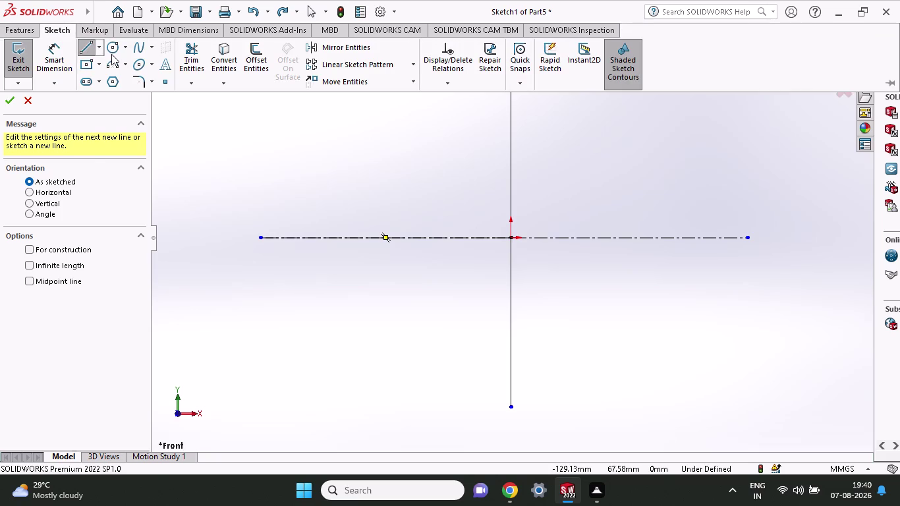
click(112, 54)
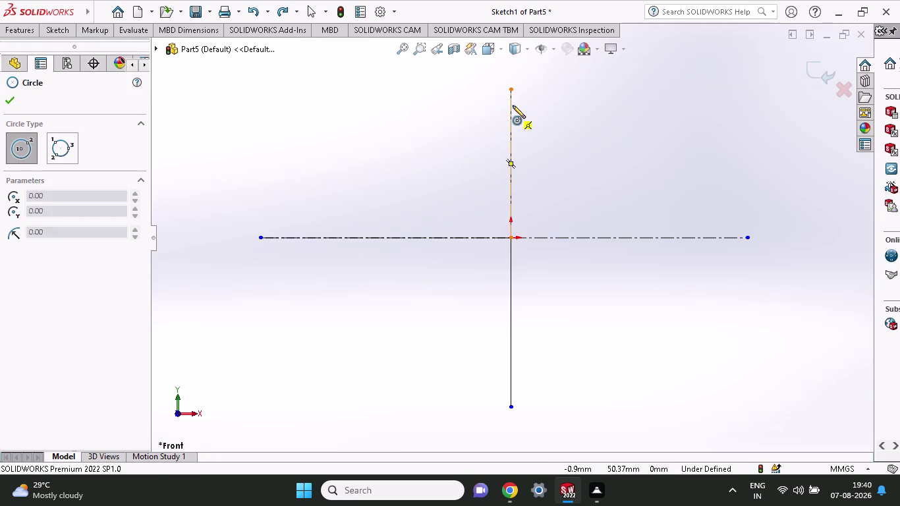
click(511, 108)
click(528, 162)
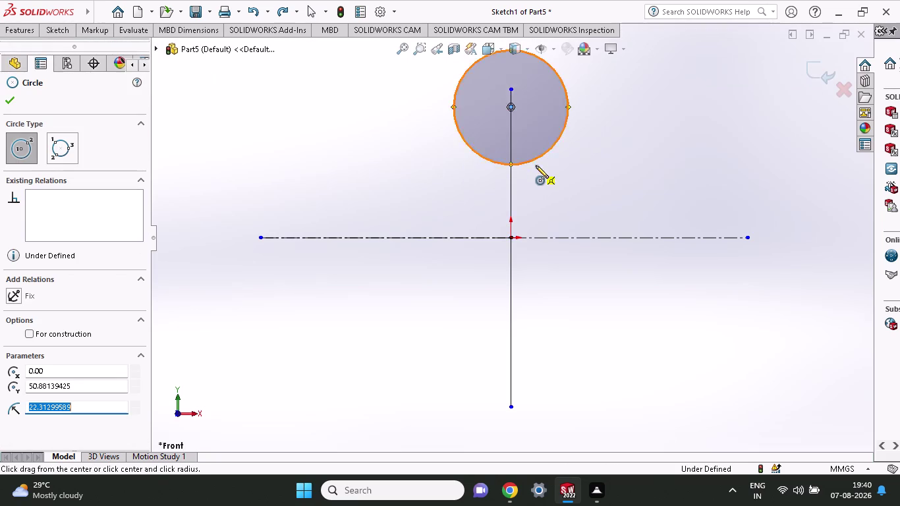
click(510, 107)
click(523, 141)
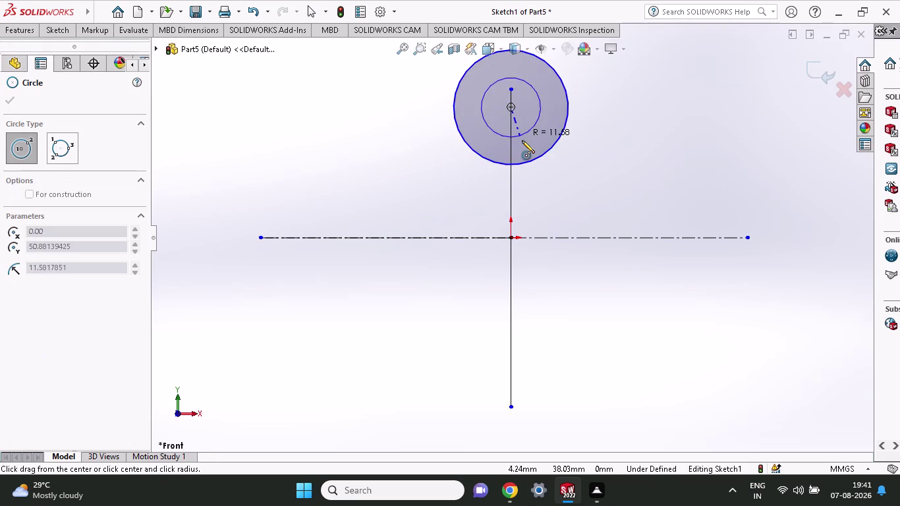
Start a diameter dimension on the outer circle.
click(53, 25)
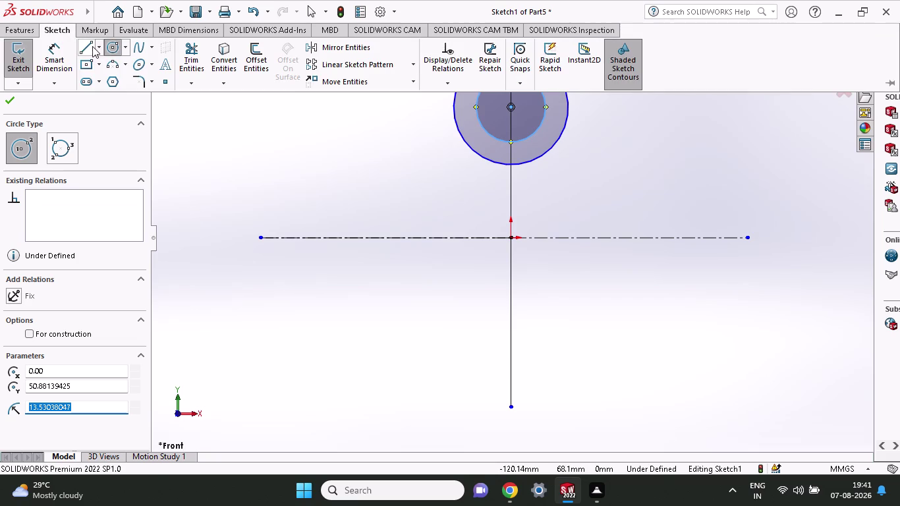
click(42, 53)
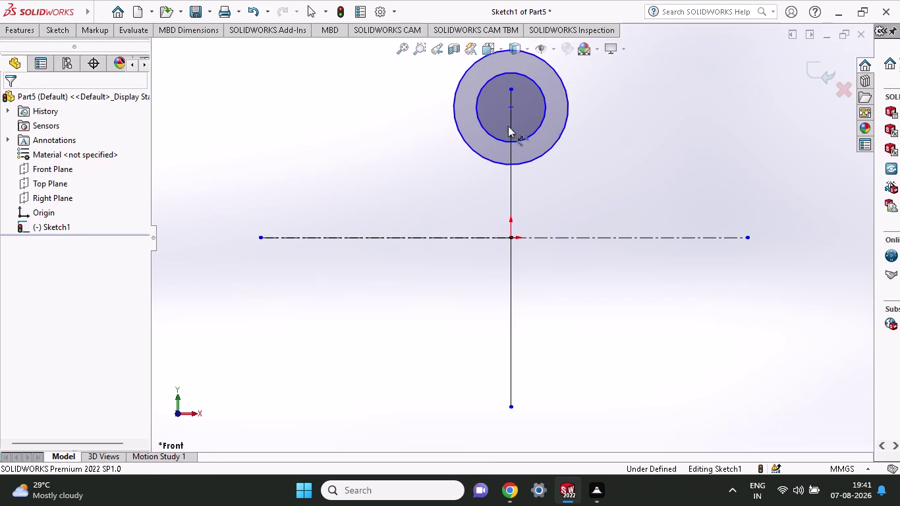
click(565, 107)
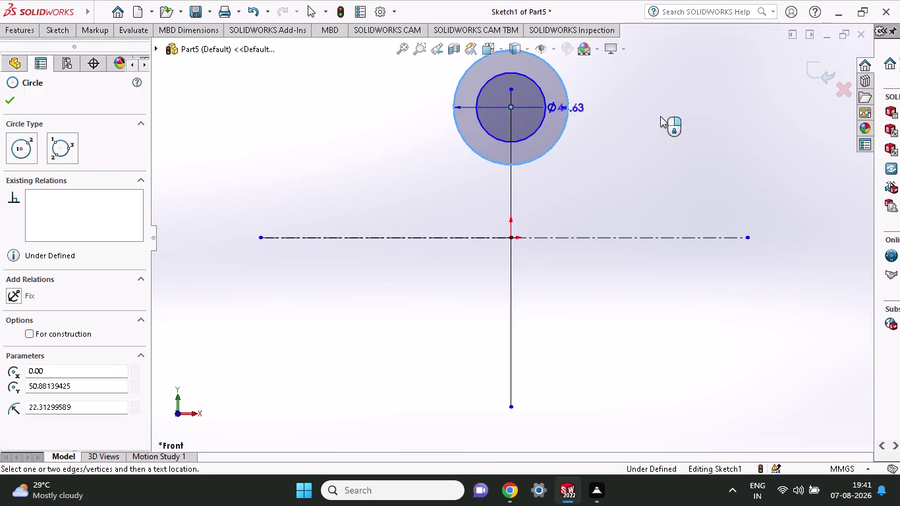
Dimension the outer circle at 38 and the inner circle at Ø40.
click(661, 116)
key(3)
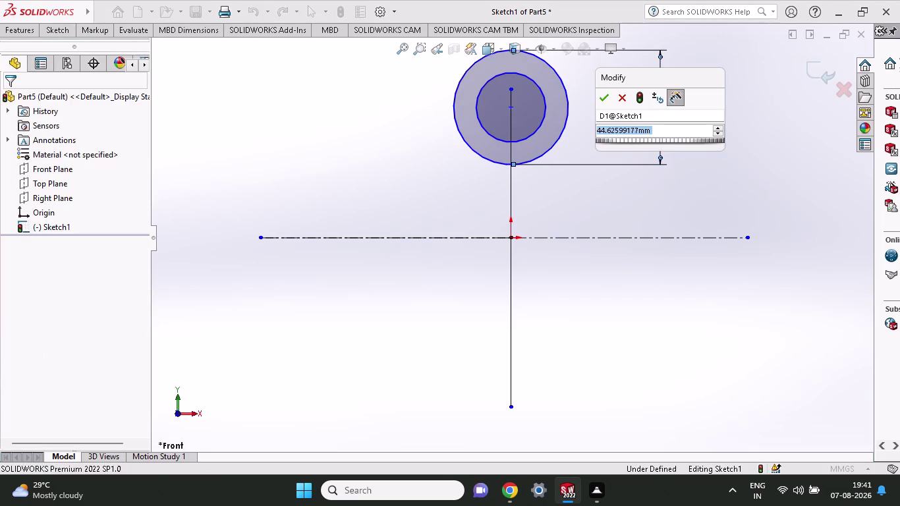
key(8)
key(Return)
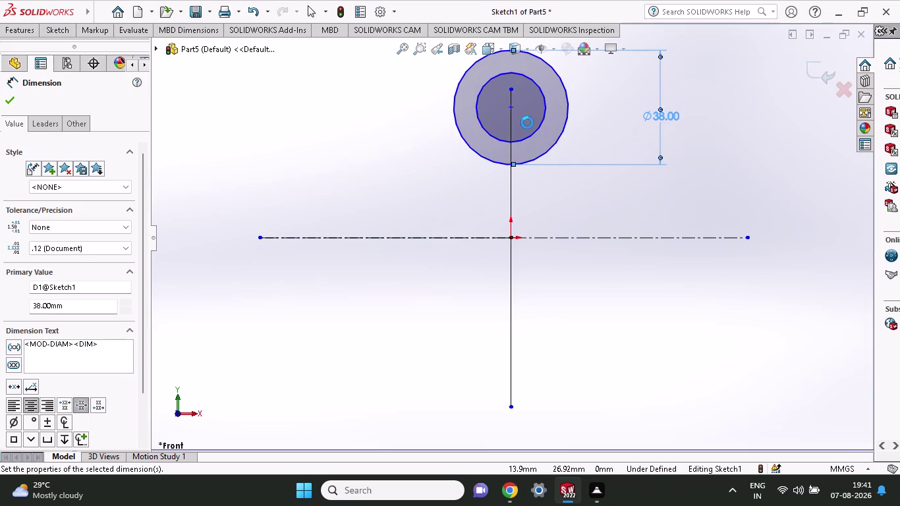
click(539, 128)
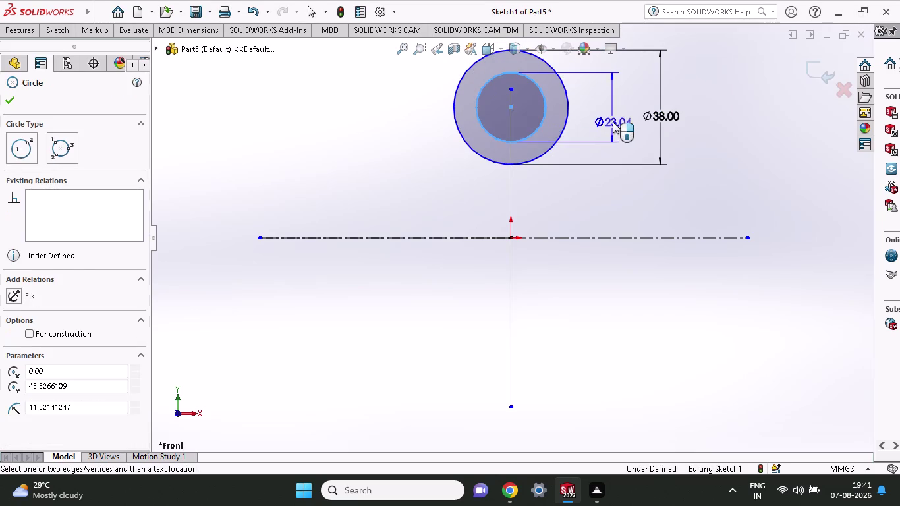
click(613, 122)
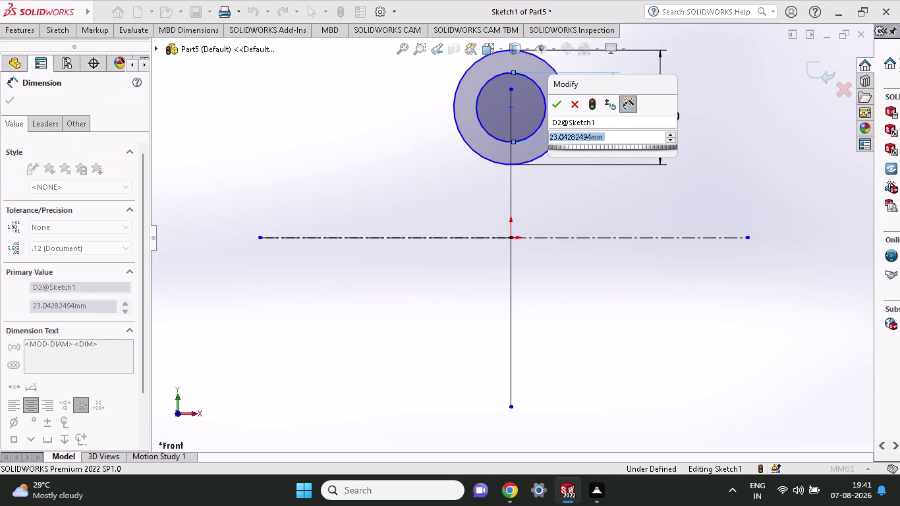
text(40)
key(Return)
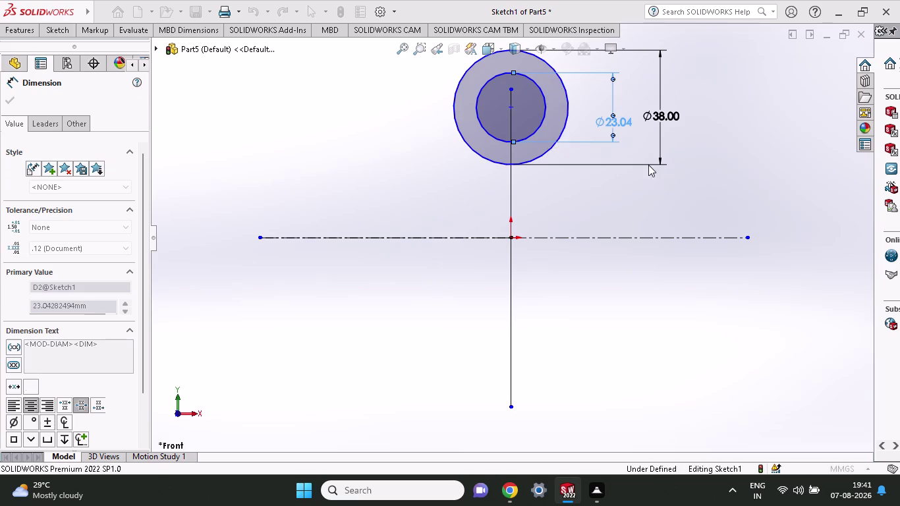
Change the outer diameter to 38+38 so it reads Ø76.
double_click(661, 113)
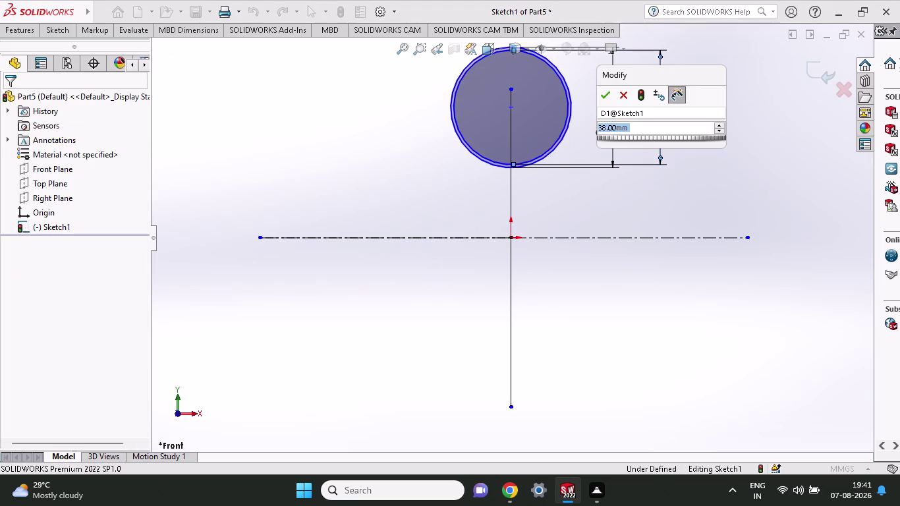
text(38)
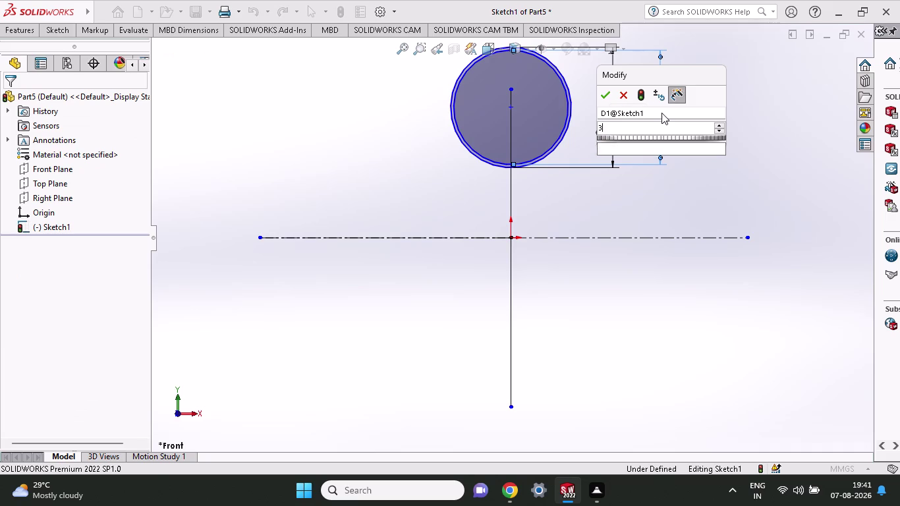
key(plus)
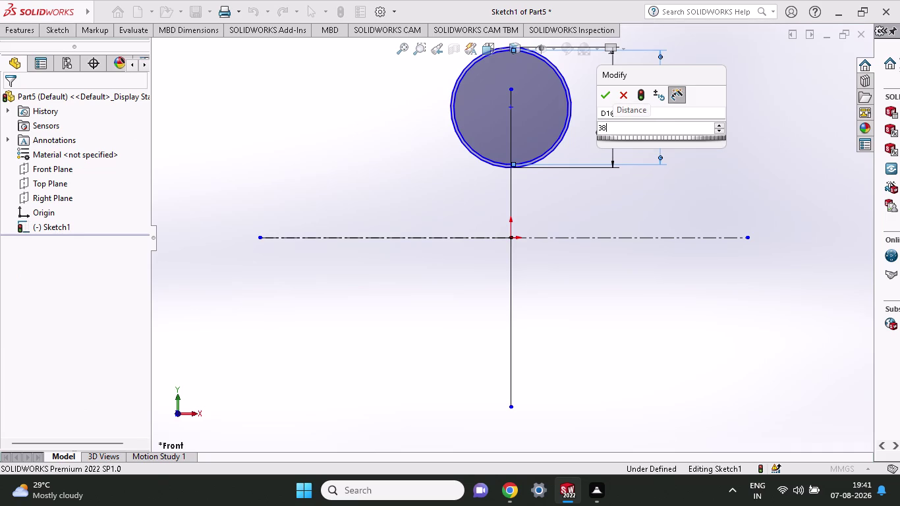
text(38)
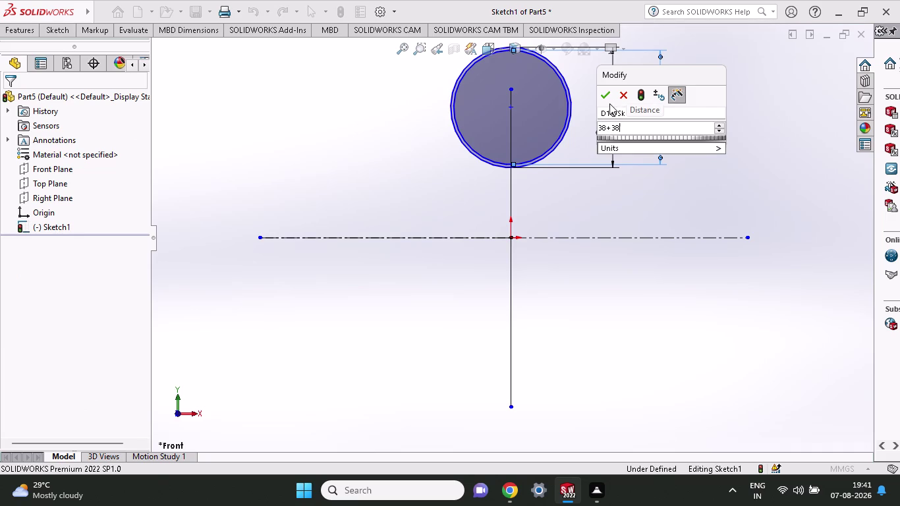
click(606, 95)
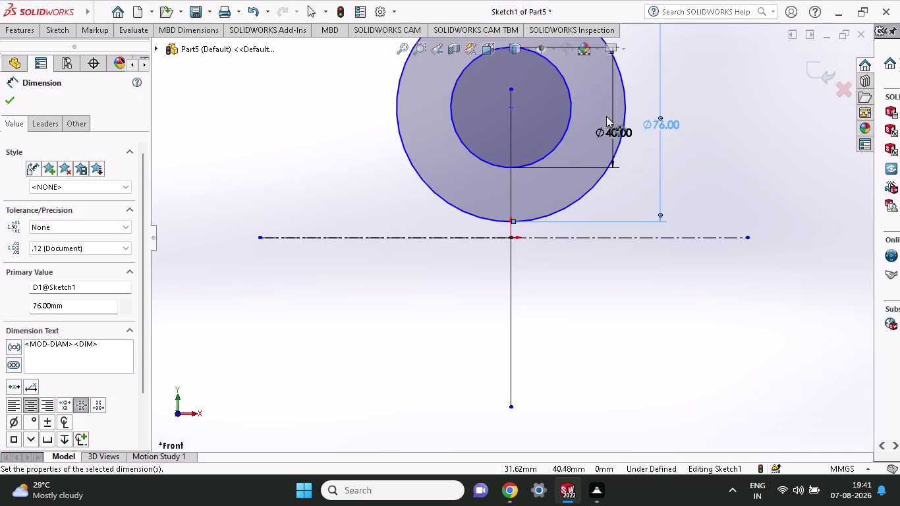
scroll(up, 3)
scroll(down, 3)
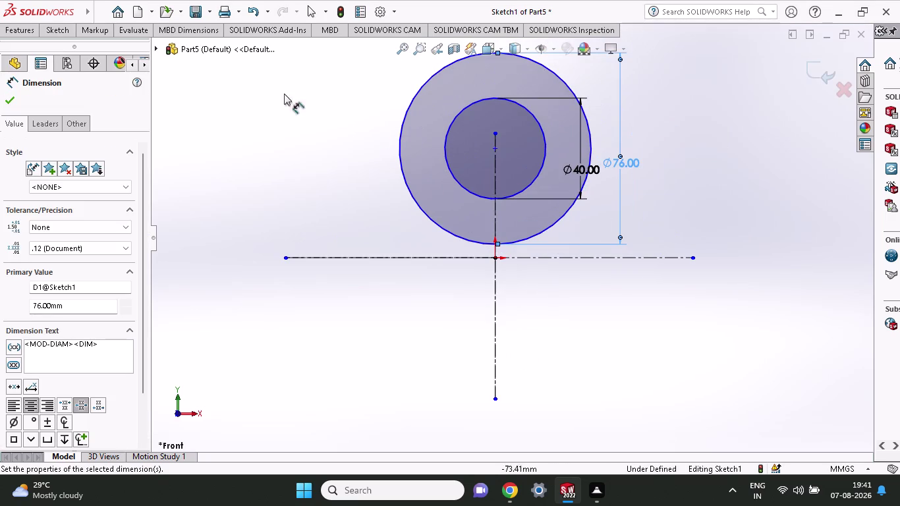
click(55, 33)
click(60, 58)
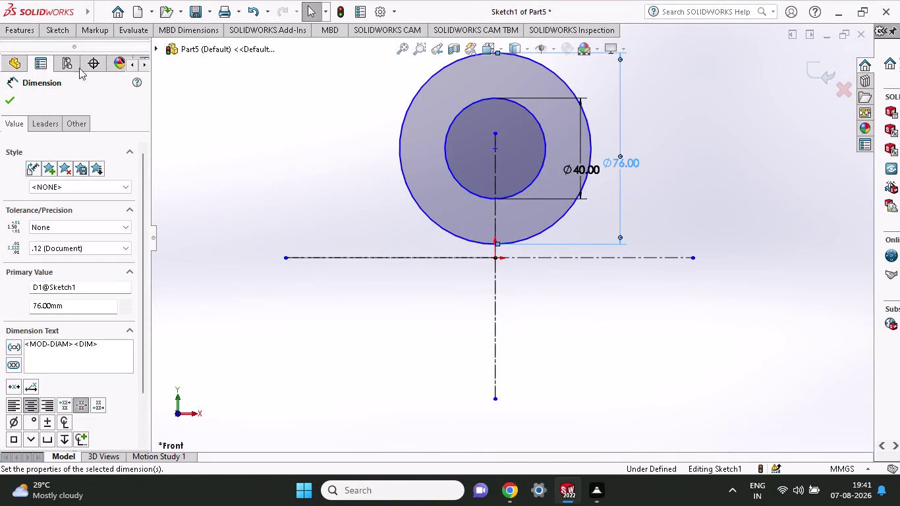
click(56, 30)
Add a 43.33 centre-height dimension, then undo it.
click(68, 60)
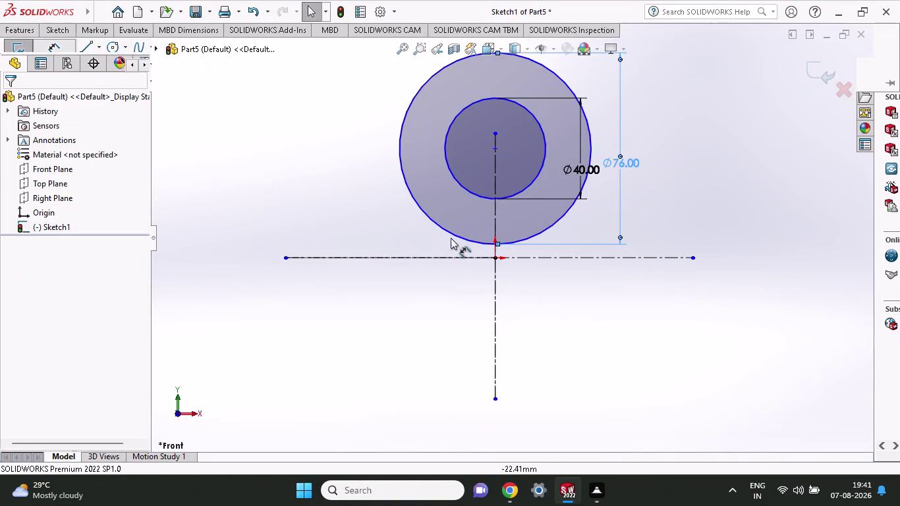
click(496, 259)
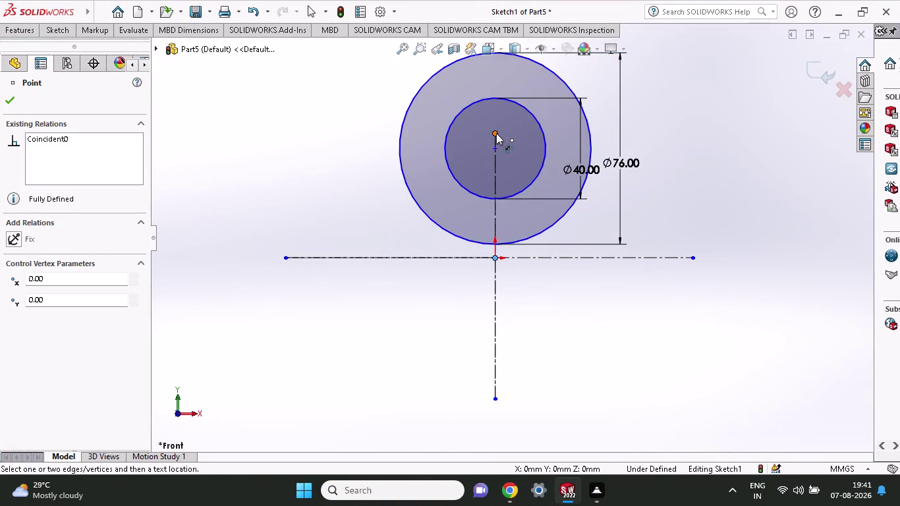
click(494, 149)
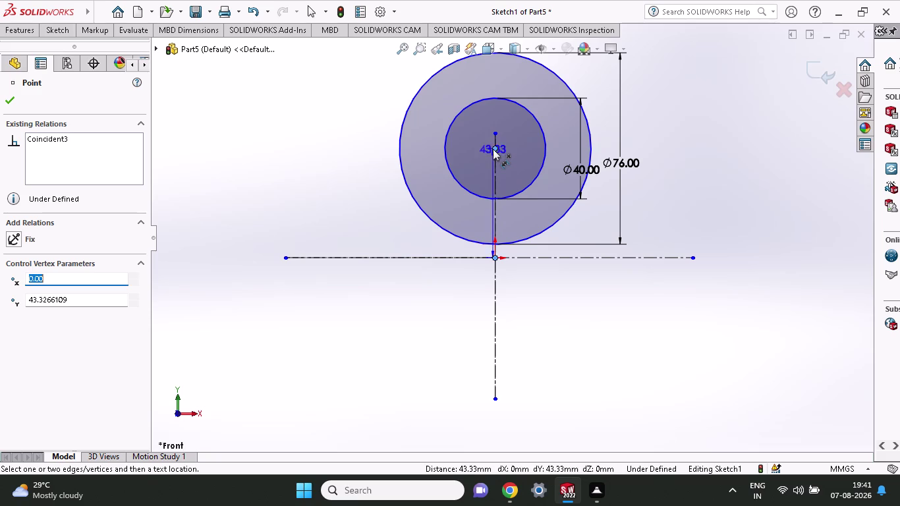
click(325, 147)
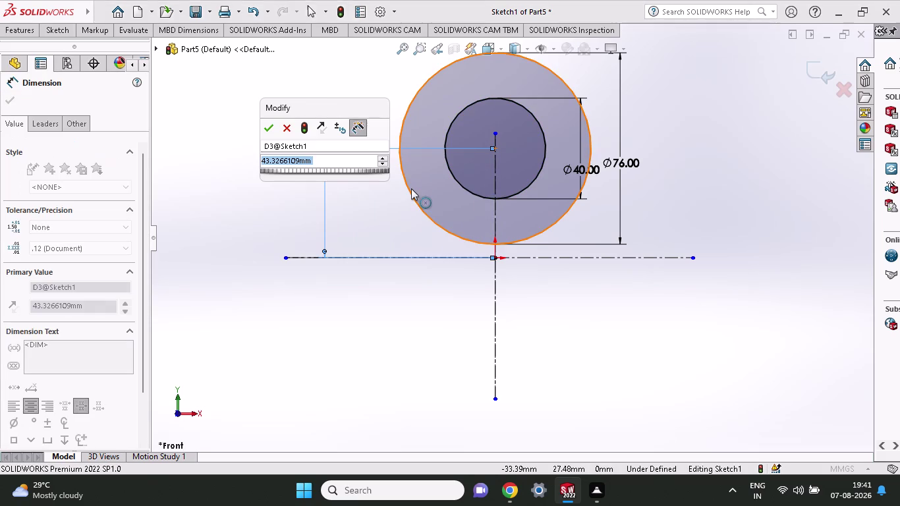
key(Escape)
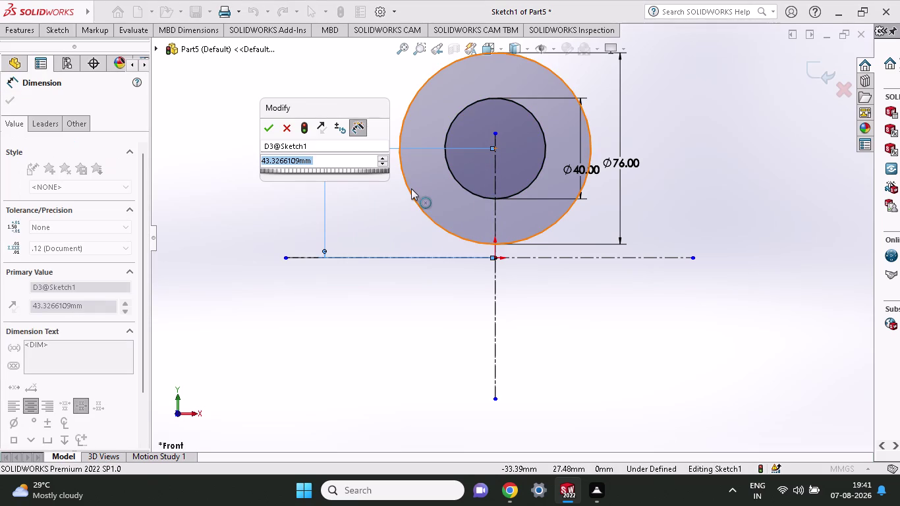
key(Escape)
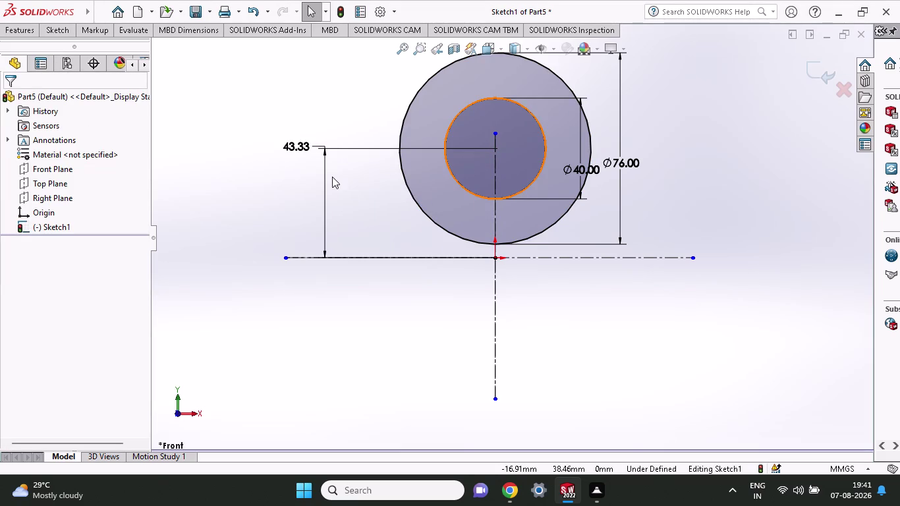
key(ctrl+z)
key(ctrl+z)
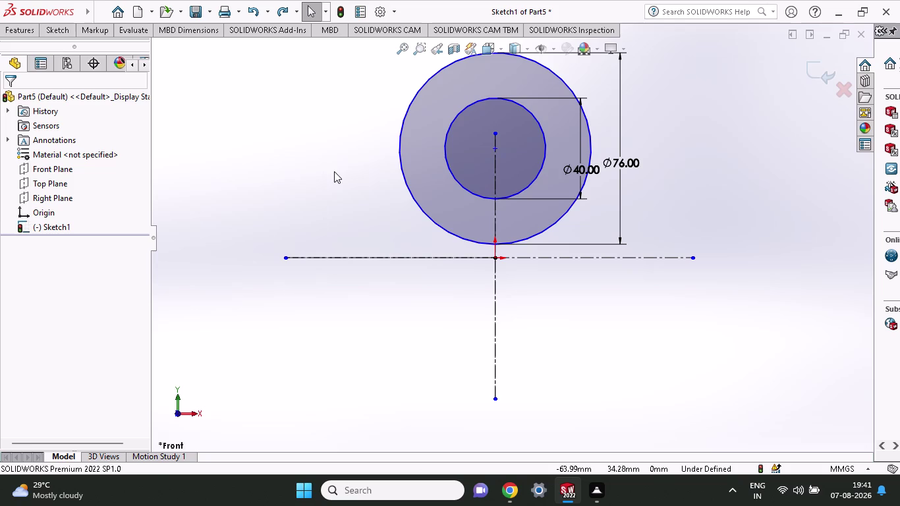
Dimension the circle centre 74-38 (36 mm) above the horizontal centerline.
click(63, 31)
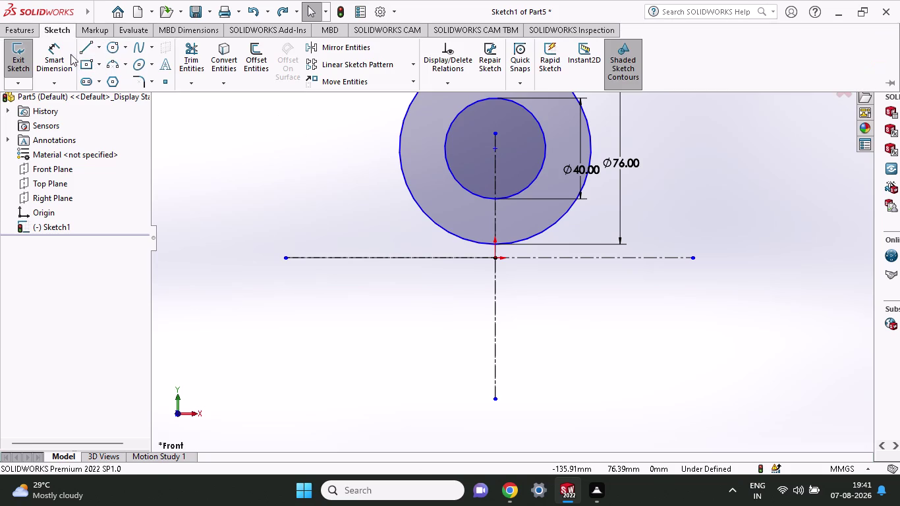
click(64, 55)
scroll(up, 3)
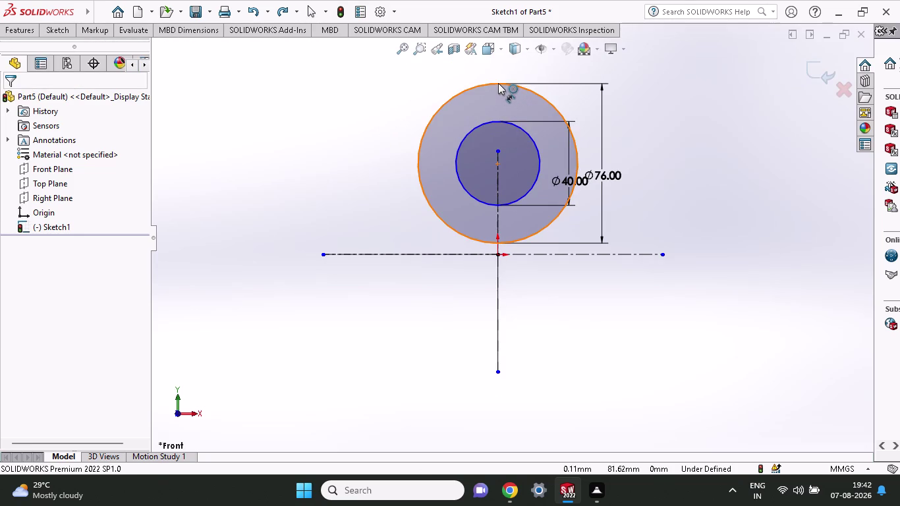
click(499, 83)
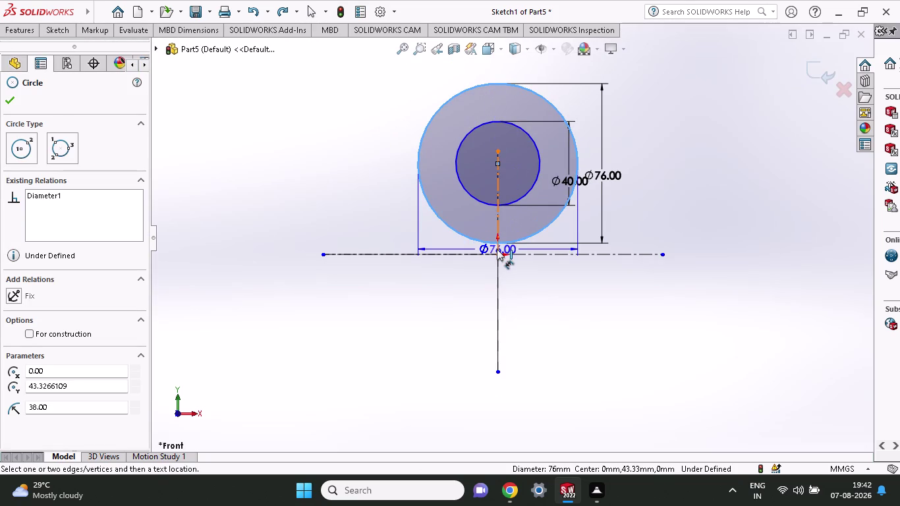
click(497, 254)
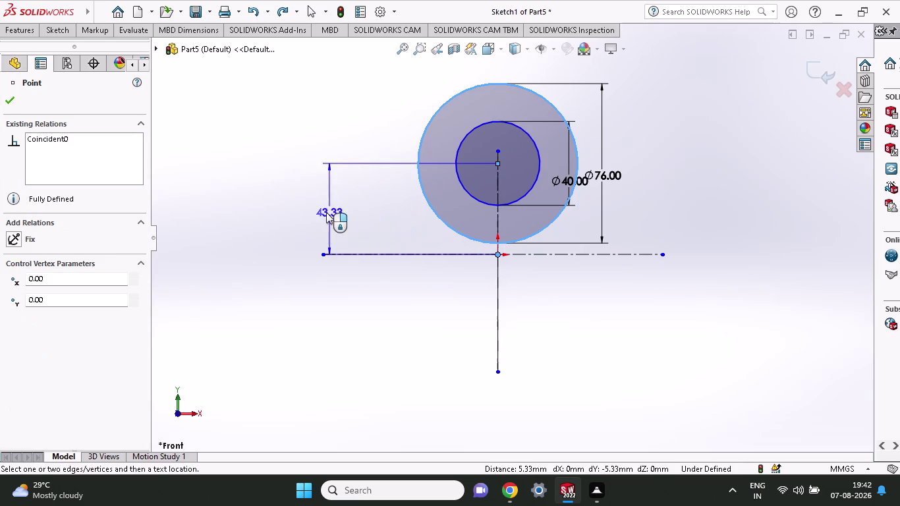
click(268, 214)
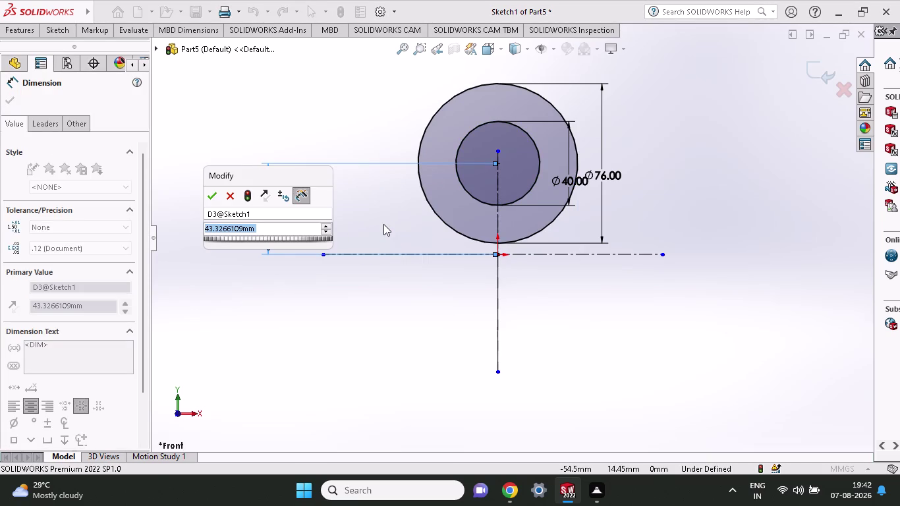
text(74)
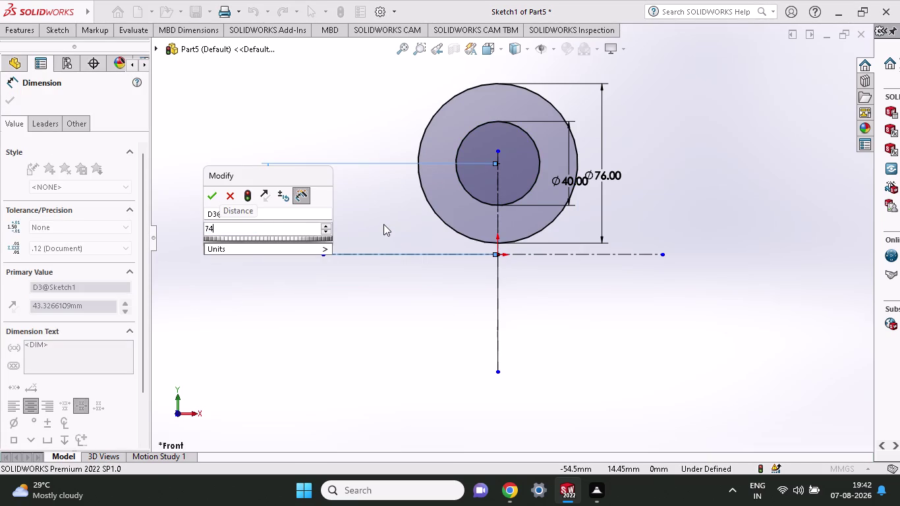
key(minus)
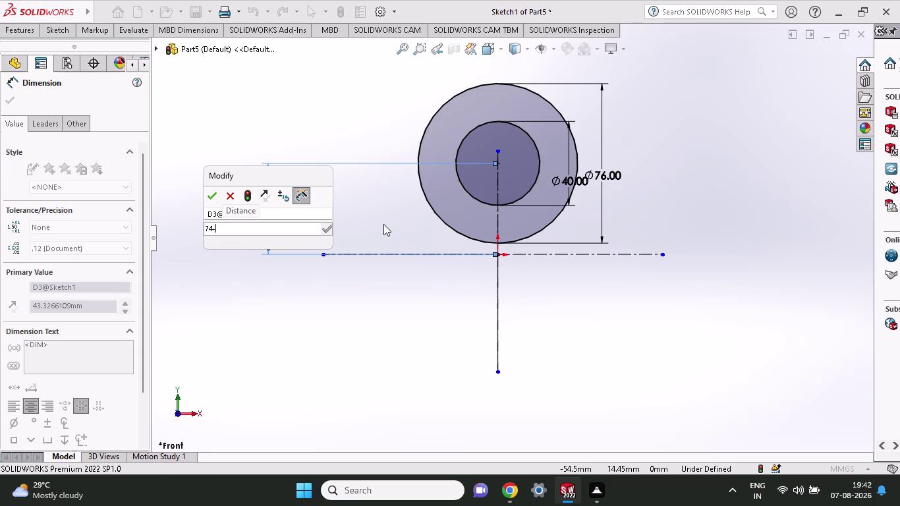
text(38)
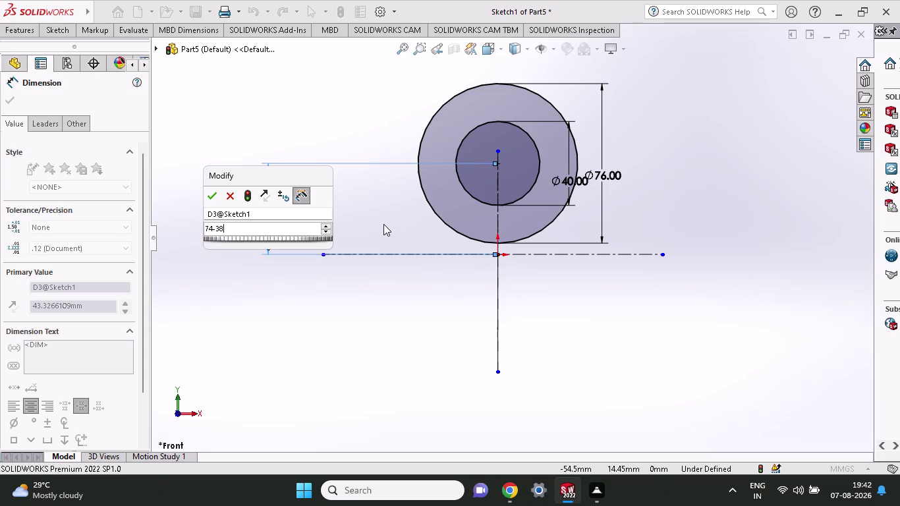
click(209, 198)
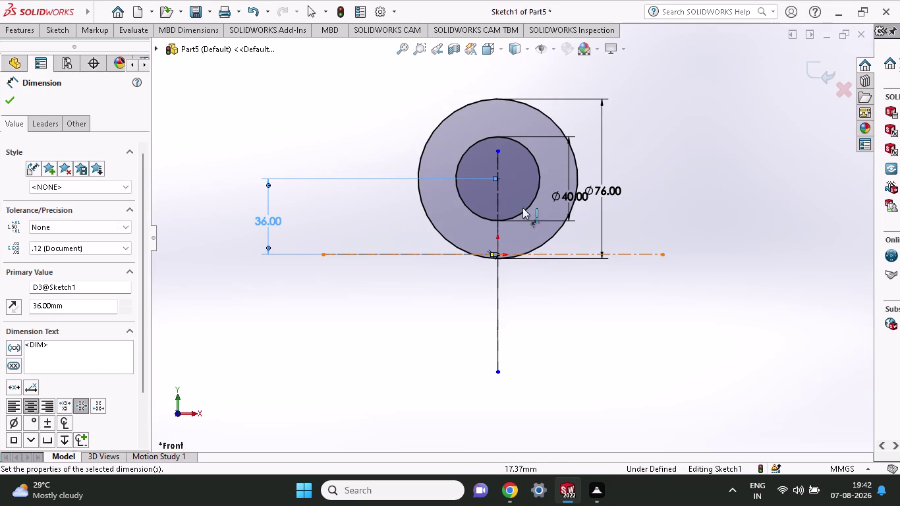
click(44, 31)
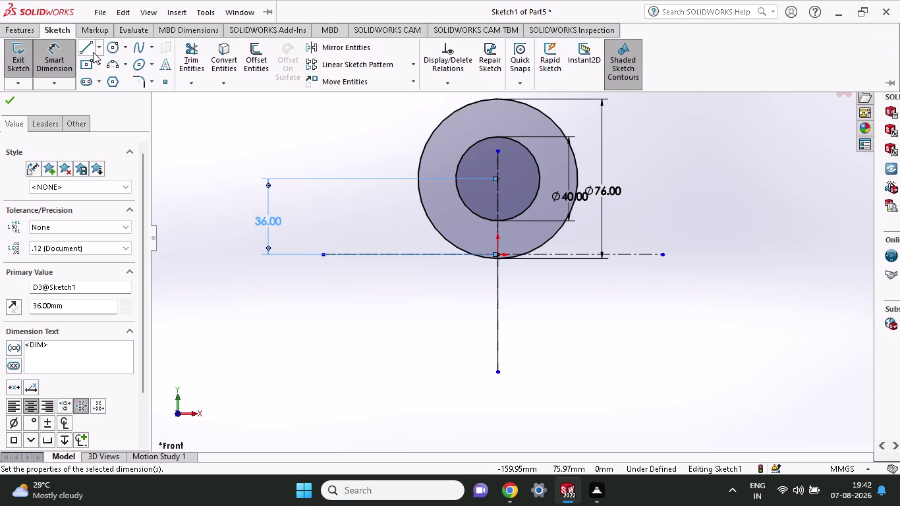
Sketch the left leg, bottom edge and right leg lines below the outer circle.
click(93, 52)
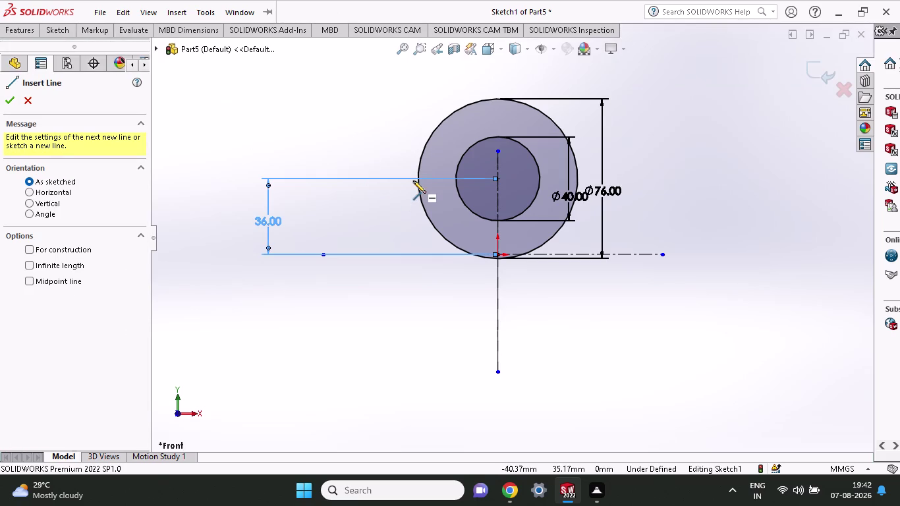
click(416, 180)
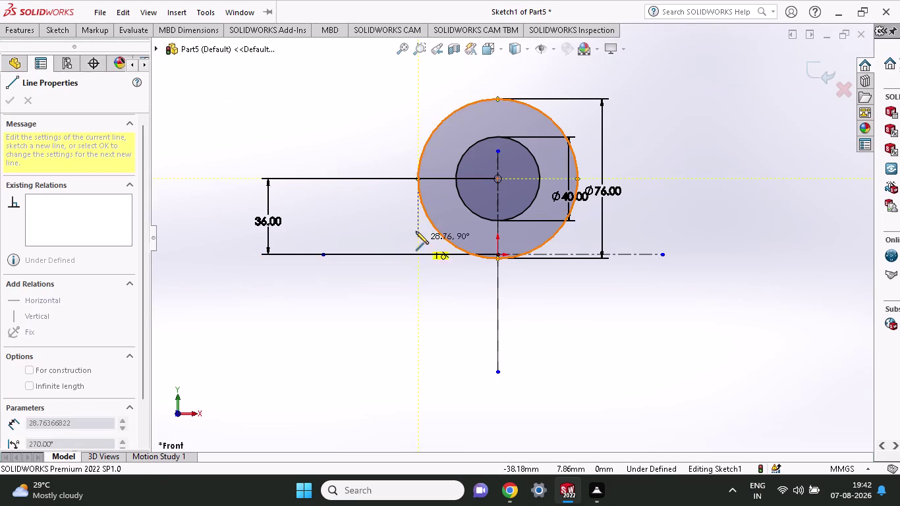
click(417, 254)
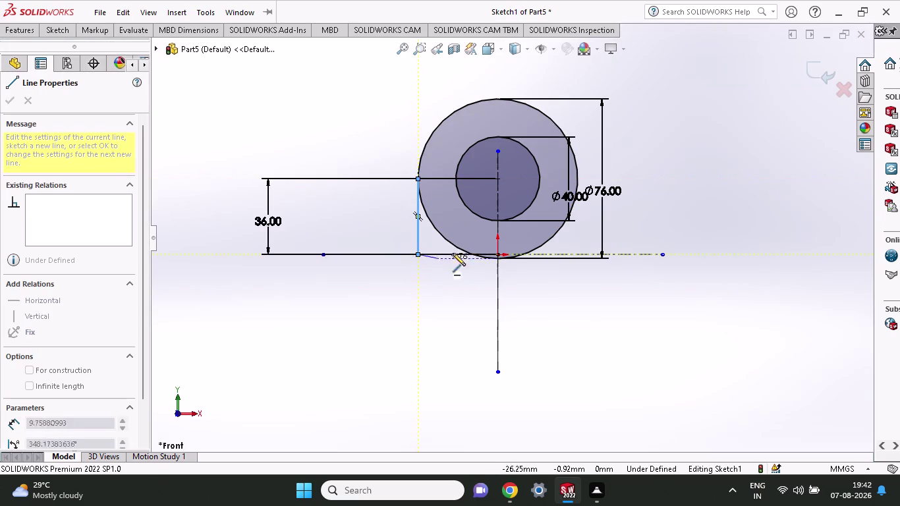
click(577, 259)
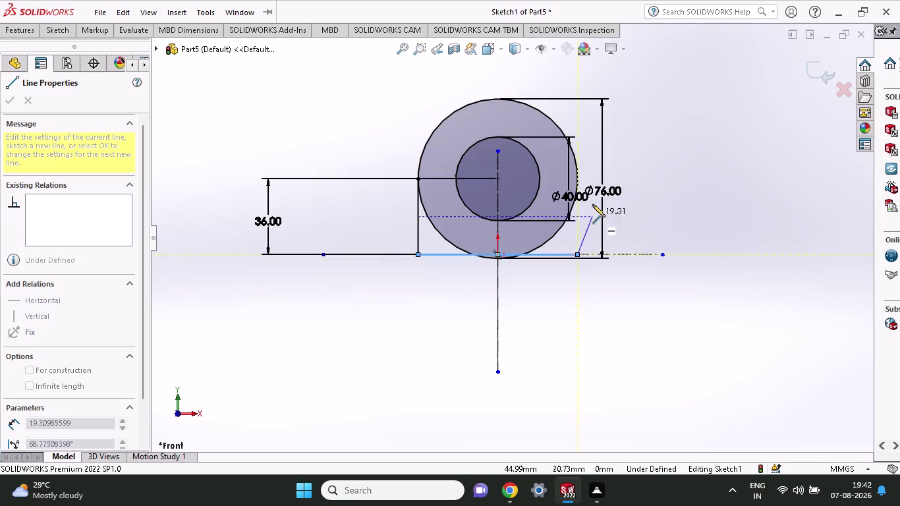
click(576, 179)
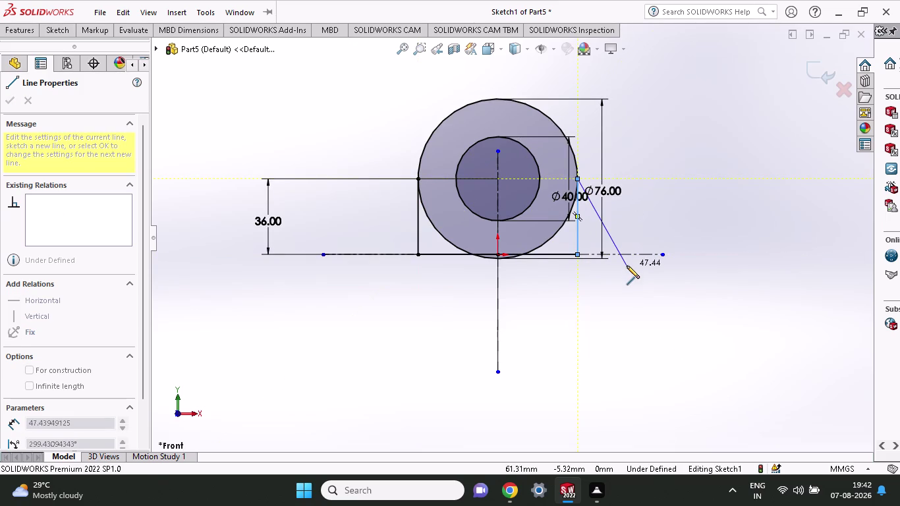
key(Escape)
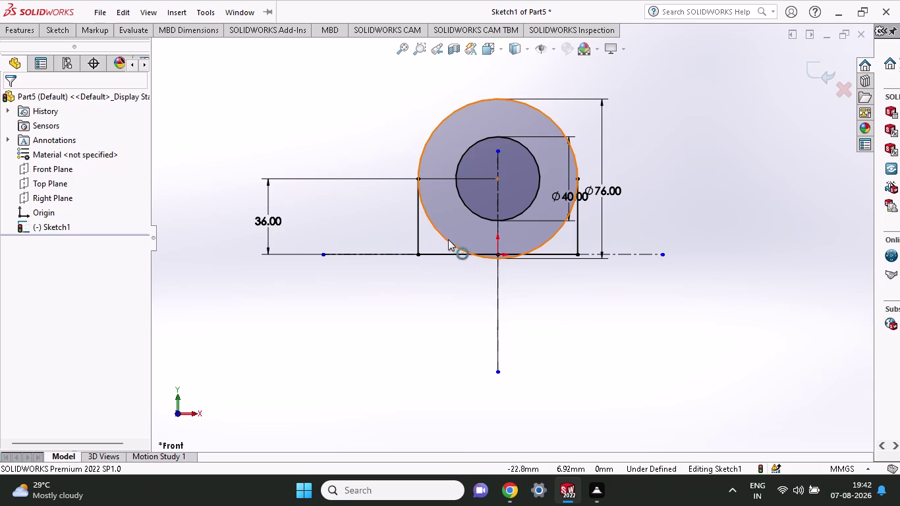
click(64, 29)
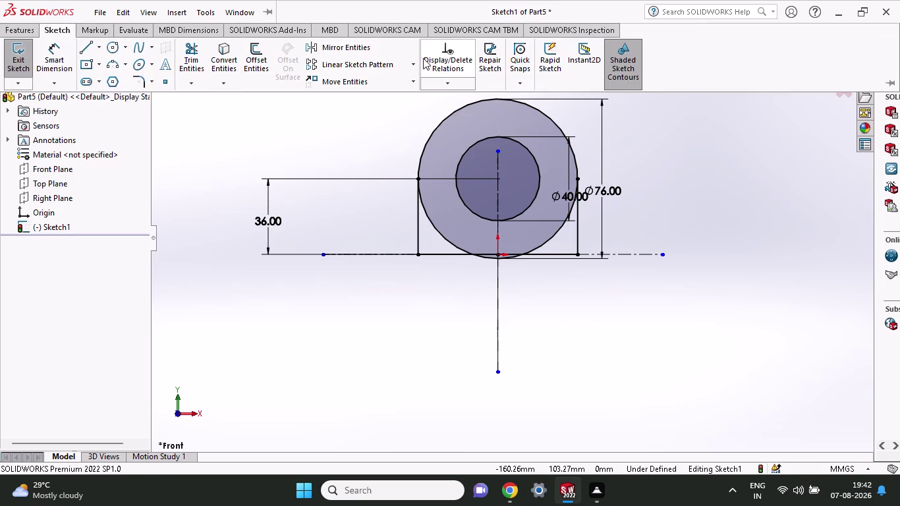
Power-trim the outer circle's lower arc and leftover pieces between the legs.
click(194, 56)
drag(427, 241, 442, 220)
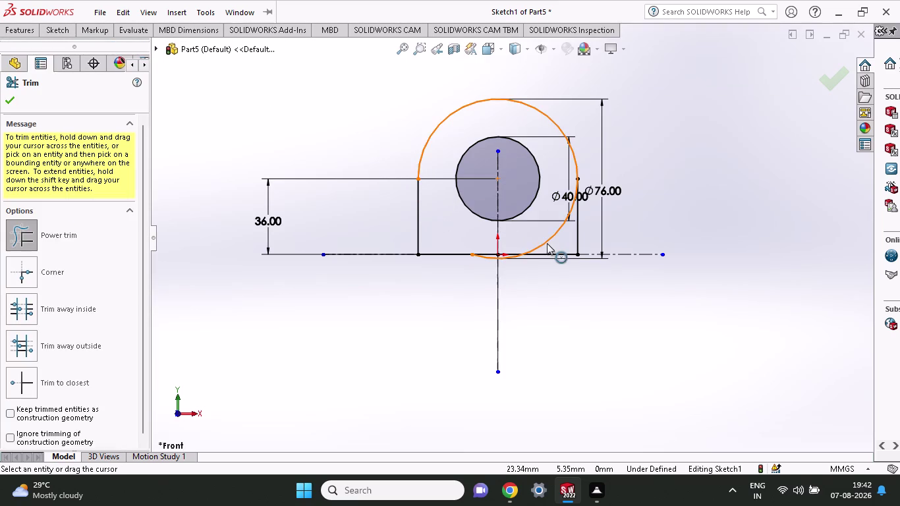
drag(547, 243, 527, 230)
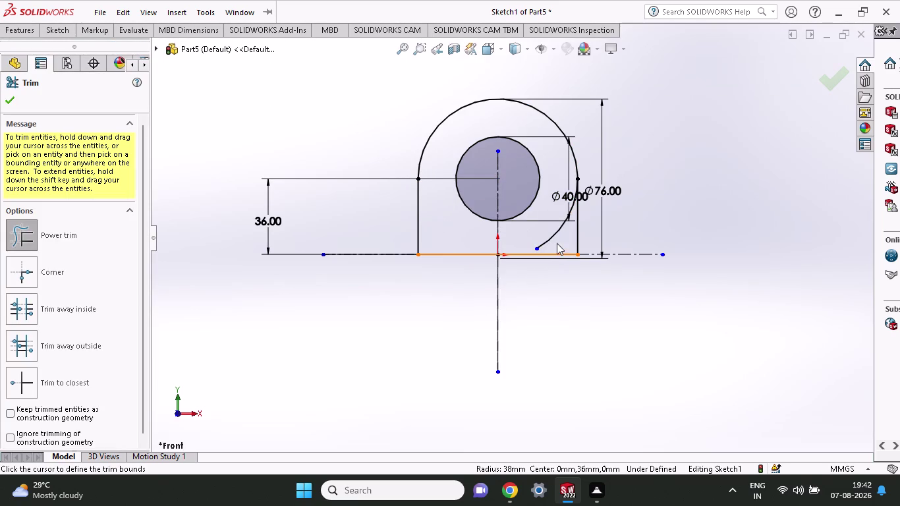
drag(557, 244, 525, 215)
drag(537, 228, 551, 182)
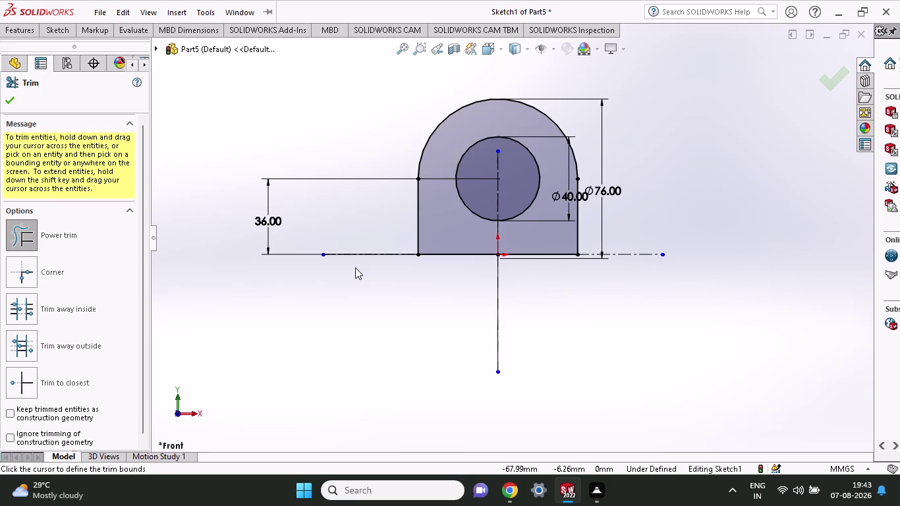
click(9, 100)
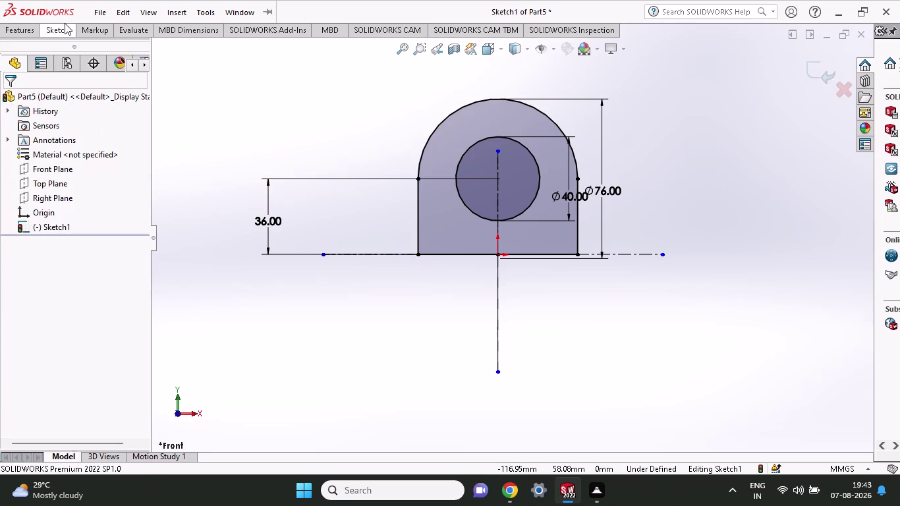
click(7, 32)
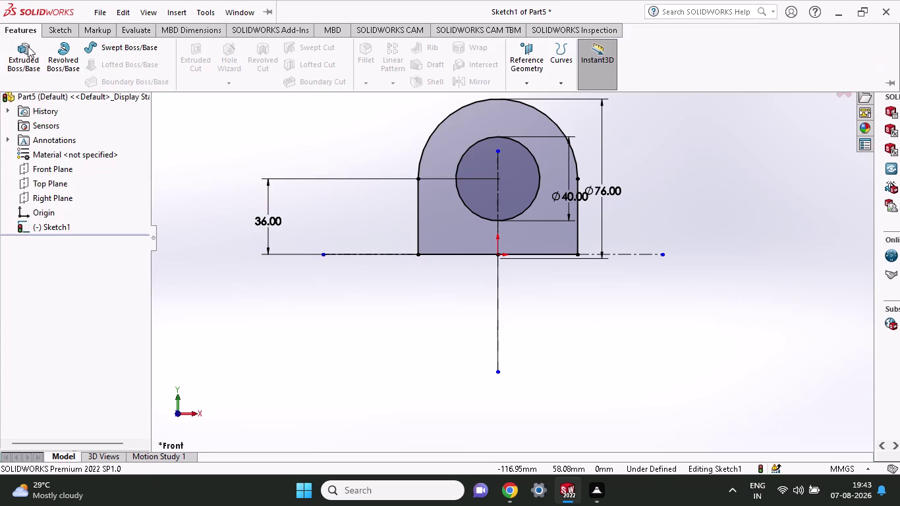
Extrude the arched profile as Boss-Extrude1 to a 32 mm blind depth.
click(28, 58)
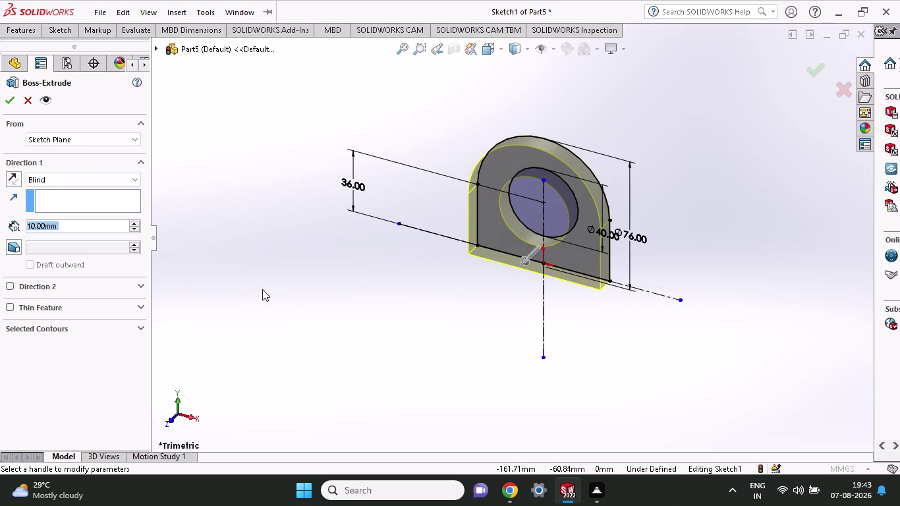
text(32)
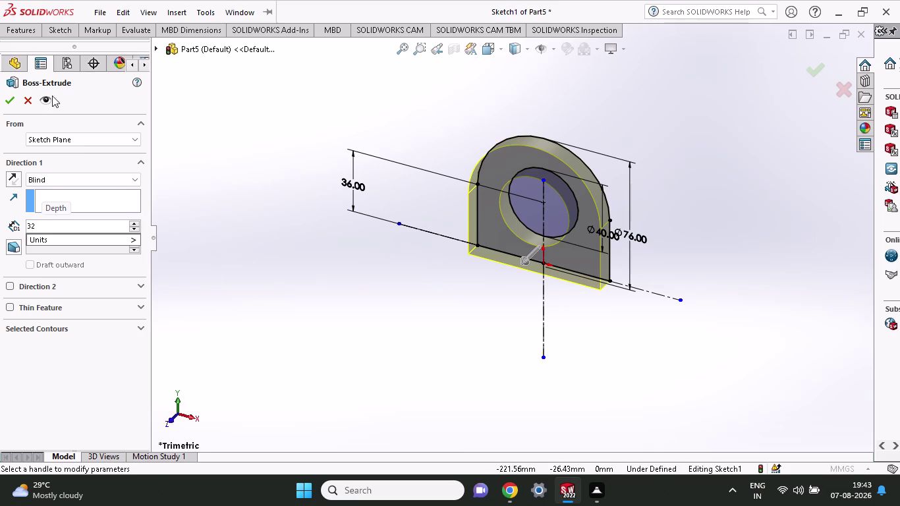
click(12, 99)
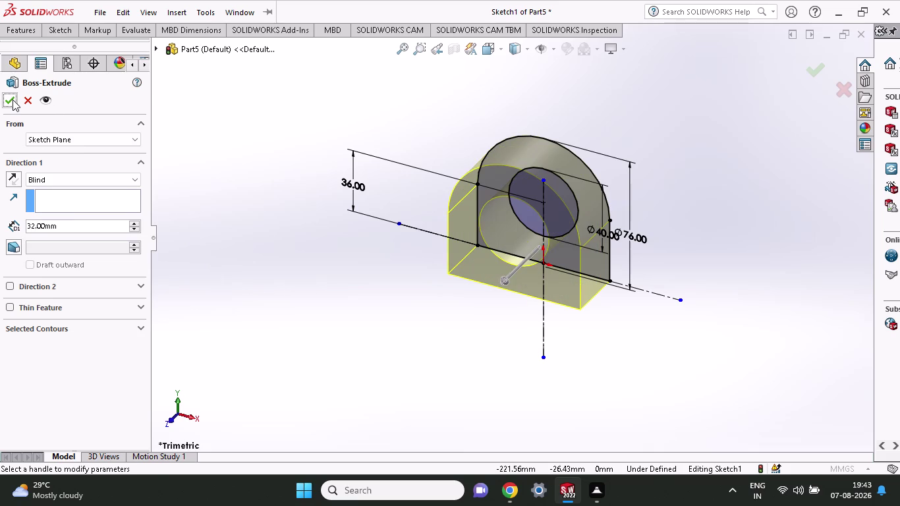
click(9, 102)
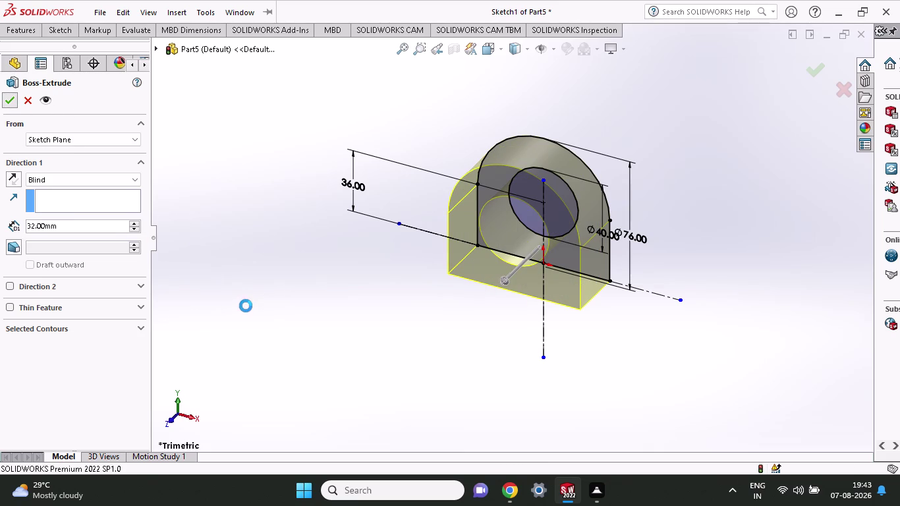
scroll(up, 3)
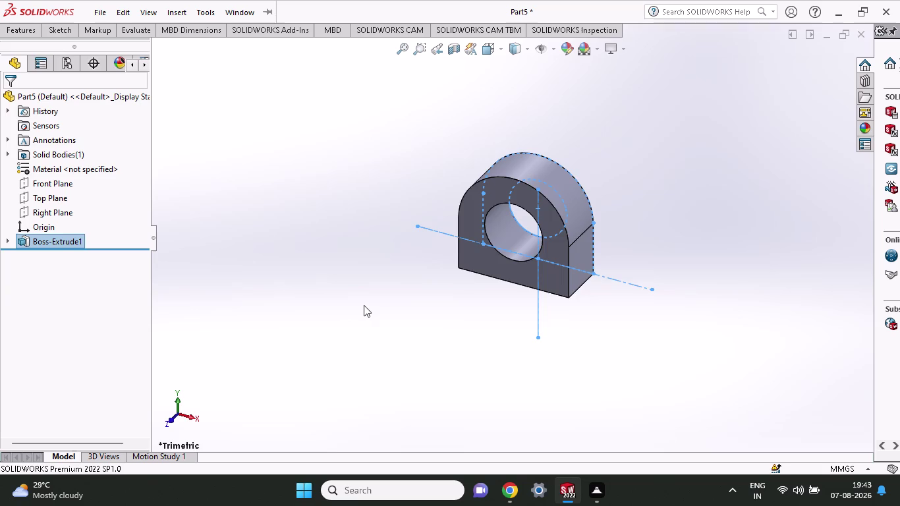
Orbit around Boss-Extrude1, then select the Front Plane in the FeatureManager tree.
middle_drag(372, 305, 370, 323)
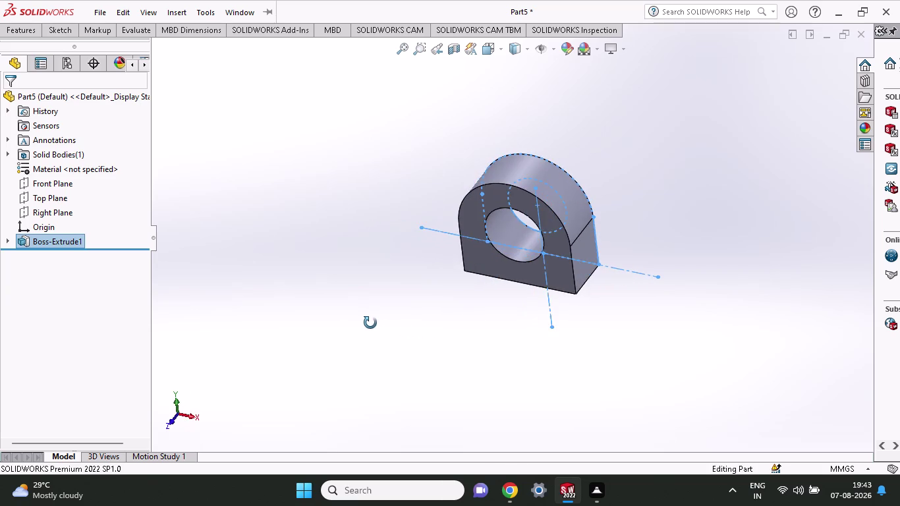
middle_drag(370, 323, 388, 298)
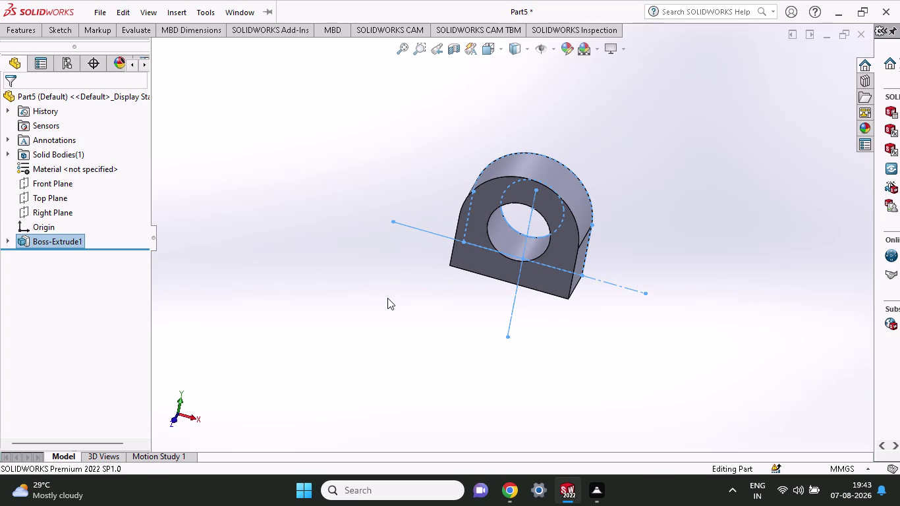
middle_drag(553, 325, 577, 300)
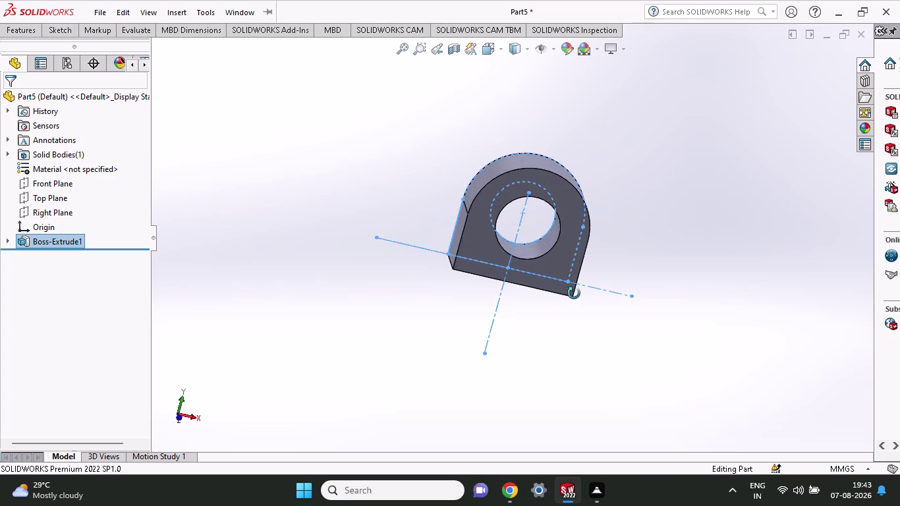
middle_drag(577, 300, 565, 268)
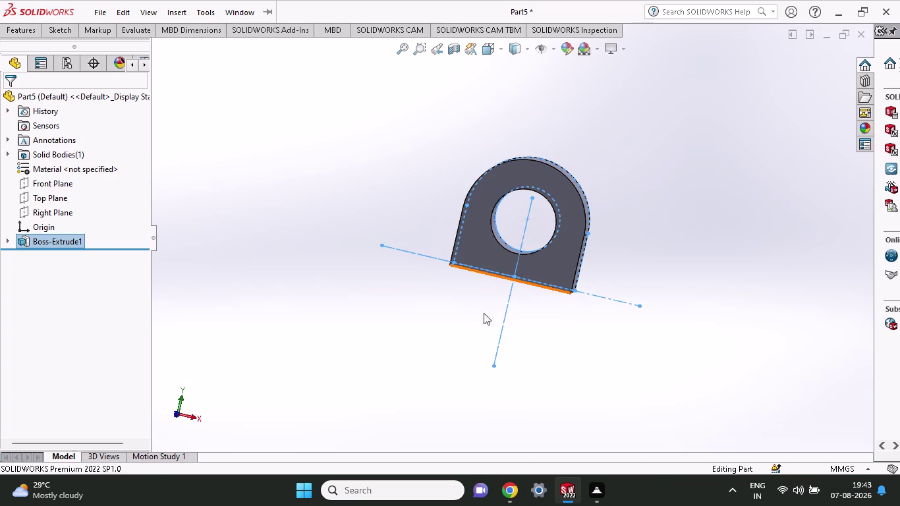
click(51, 189)
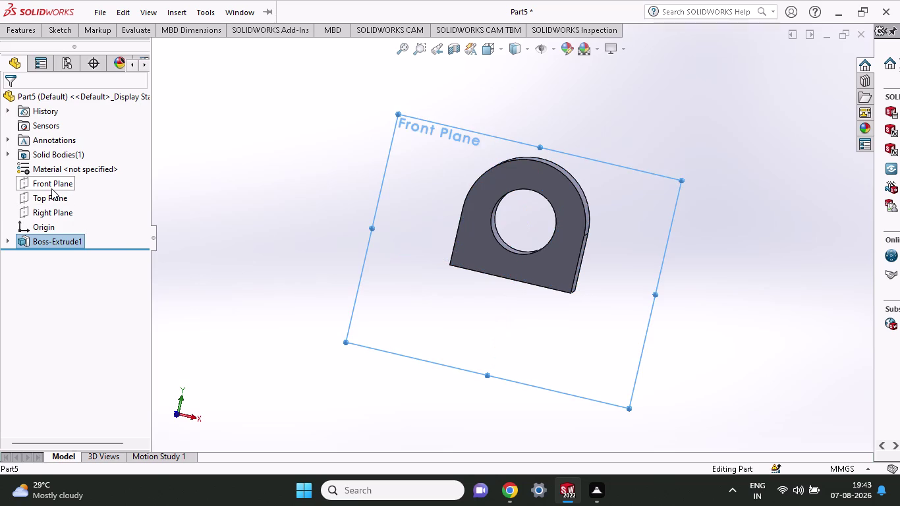
Start Sketch2 on the Front Plane and zoom in.
click(63, 177)
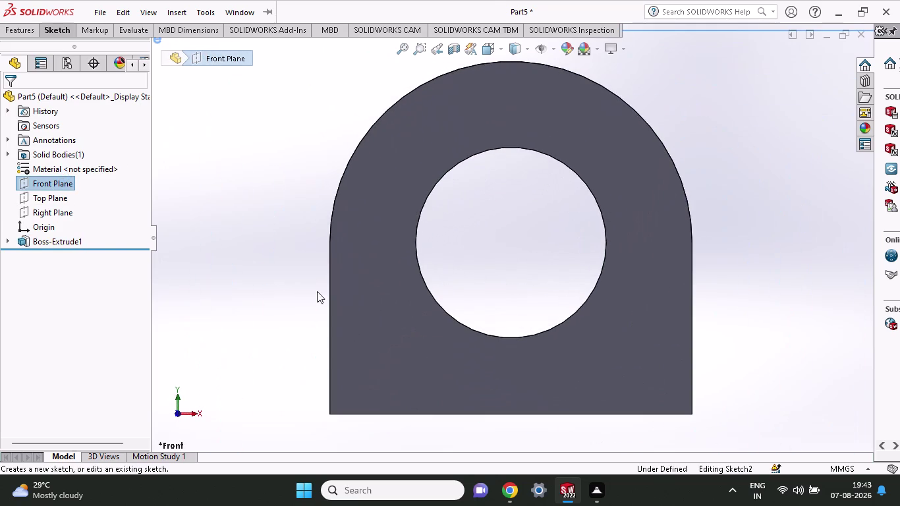
scroll(up, 3)
scroll(up, 3)
scroll(up, 3)
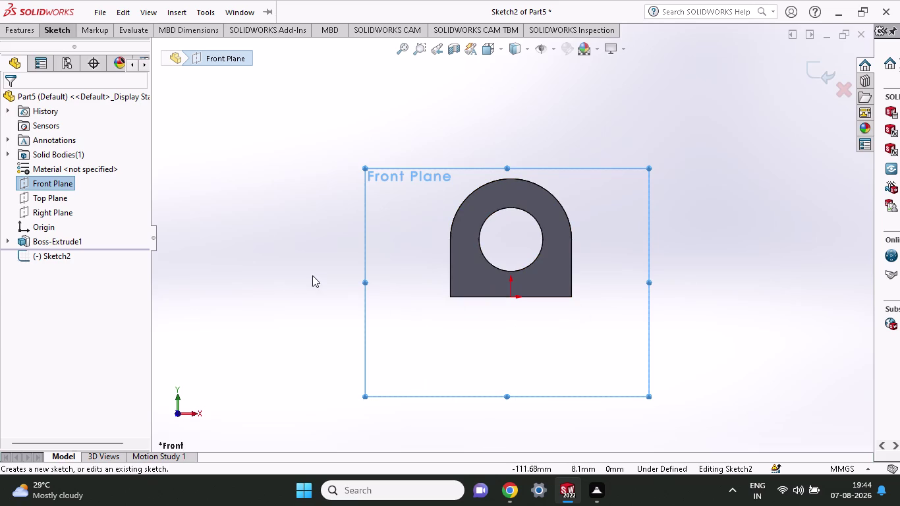
Draw a vertical line from the block's left edge to well below its base.
click(44, 29)
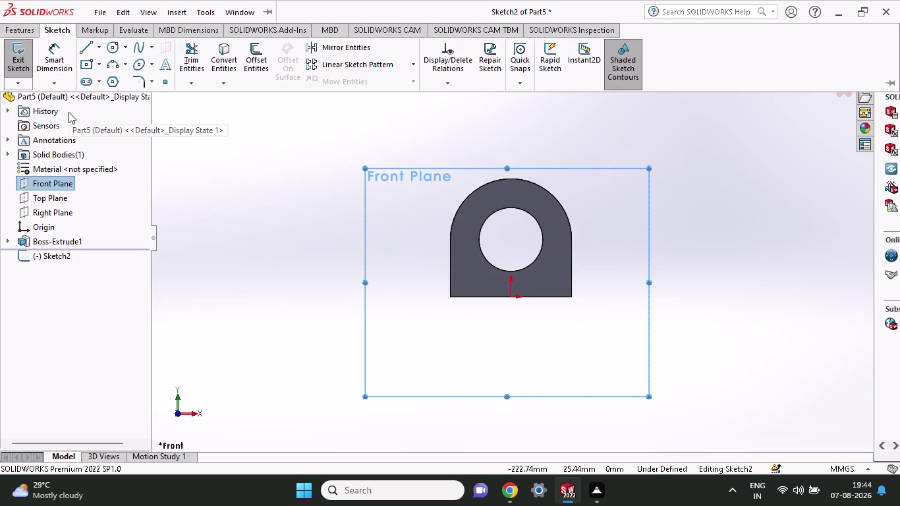
click(90, 50)
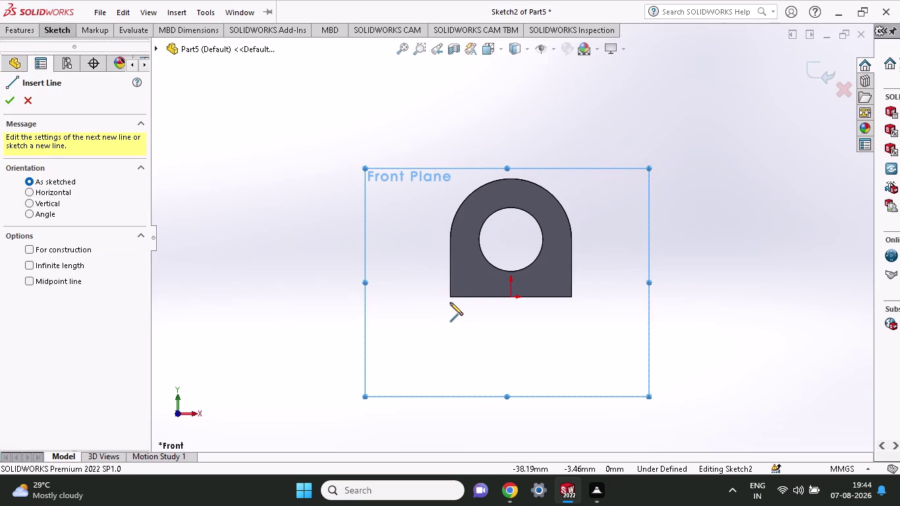
click(450, 240)
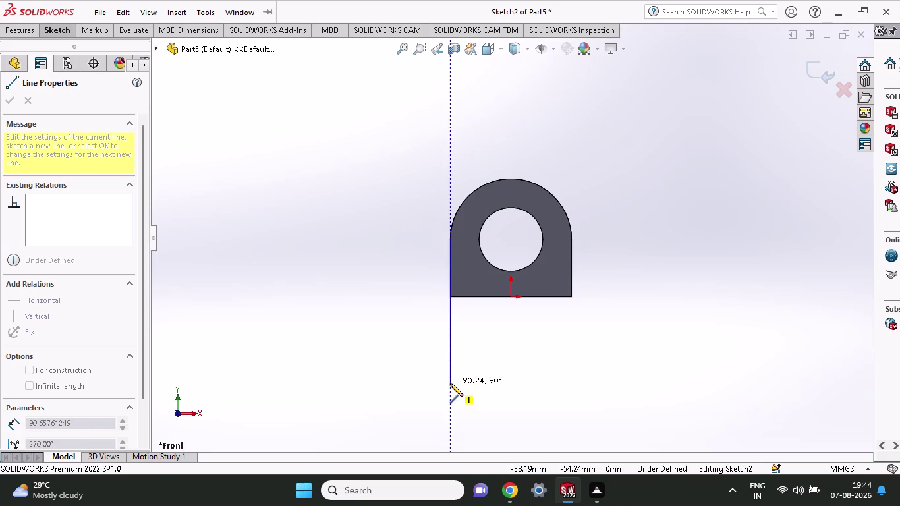
click(450, 387)
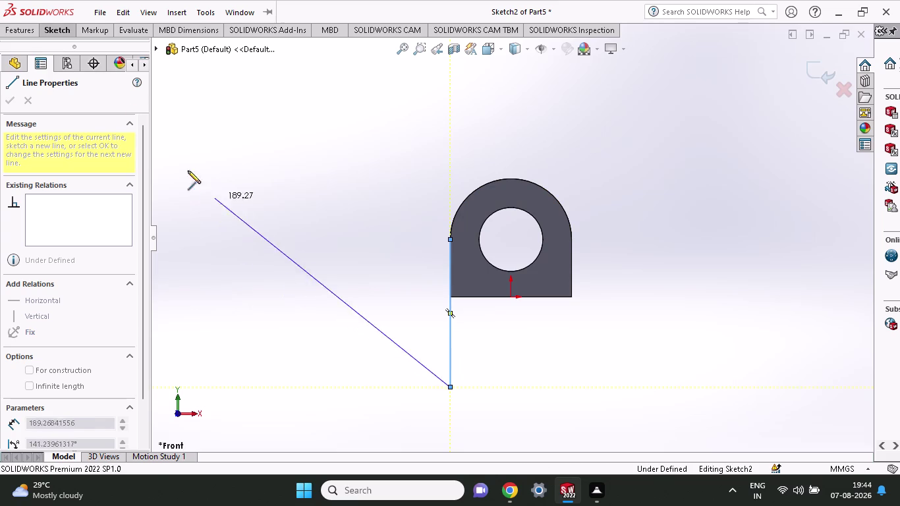
click(29, 34)
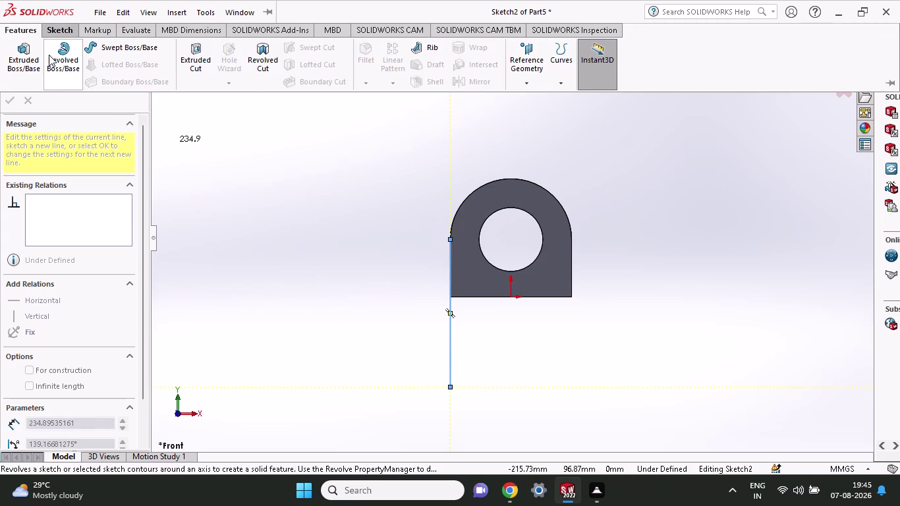
click(62, 33)
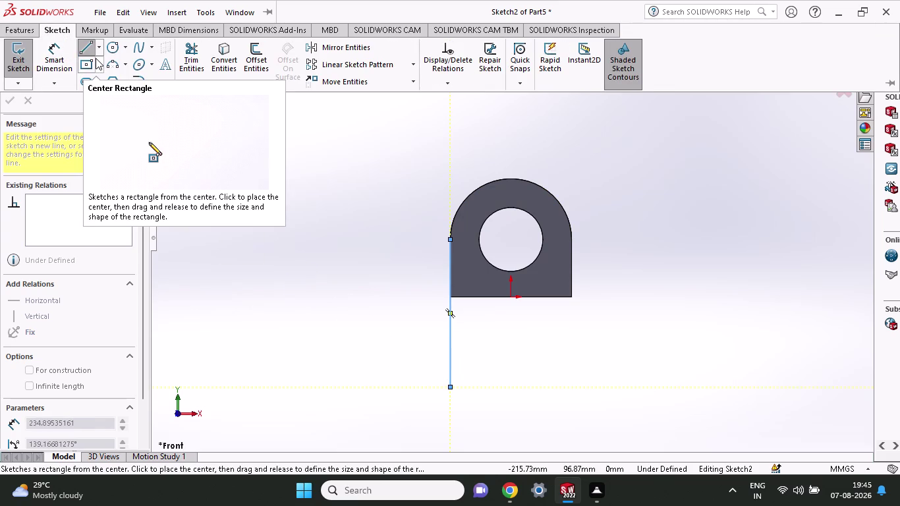
click(66, 71)
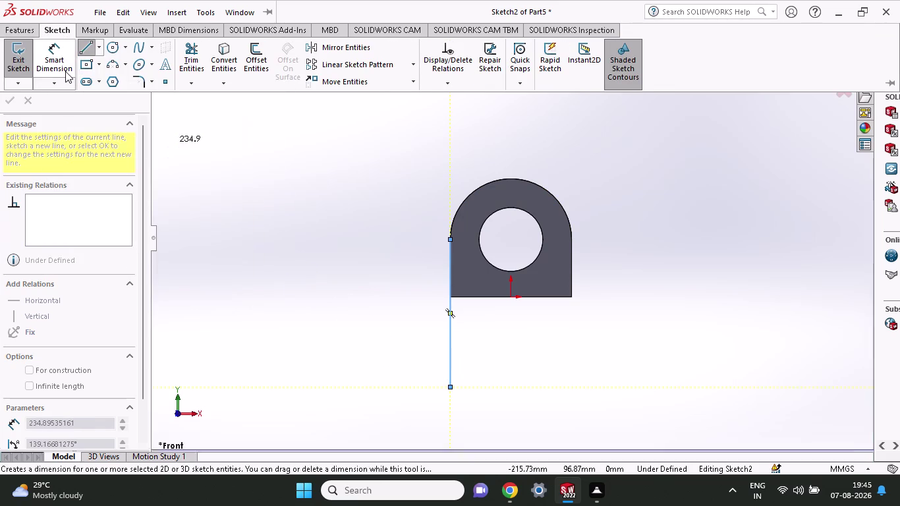
Dimension the vertical line's length to 84 mm.
click(448, 385)
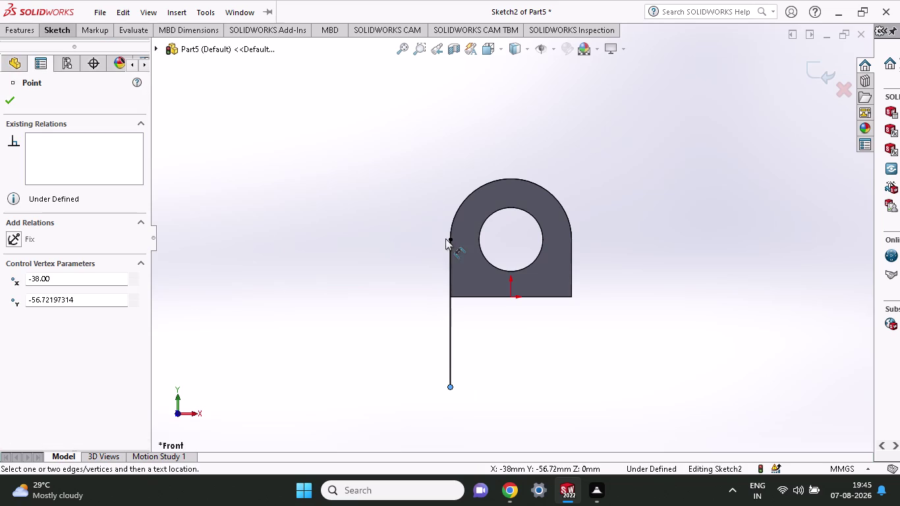
click(448, 239)
click(313, 257)
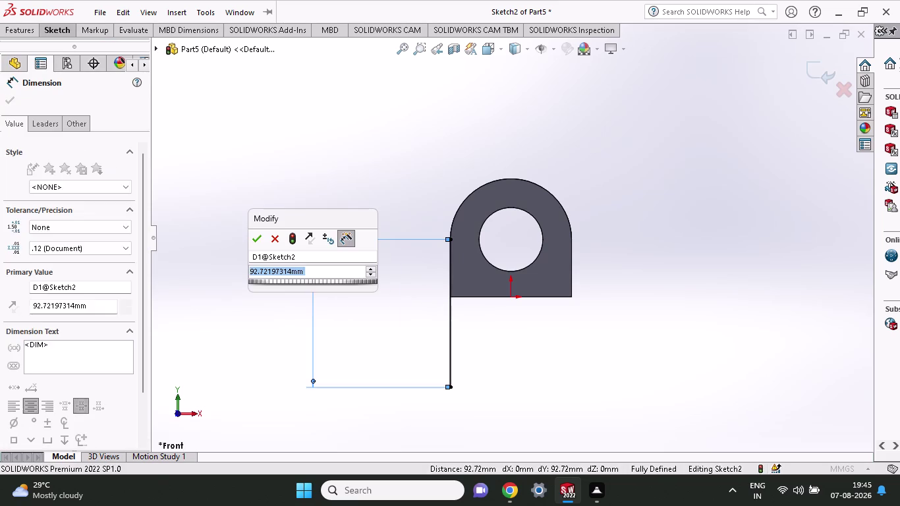
text(84)
key(Return)
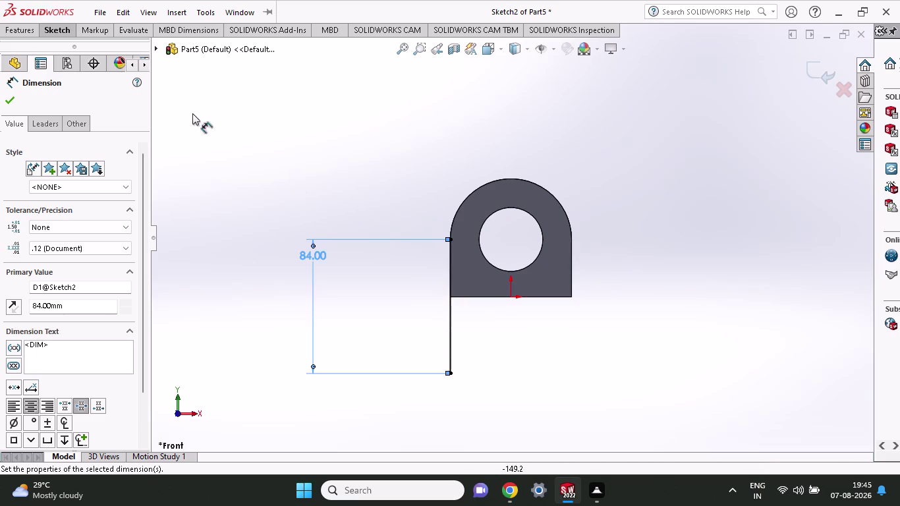
click(70, 29)
click(86, 54)
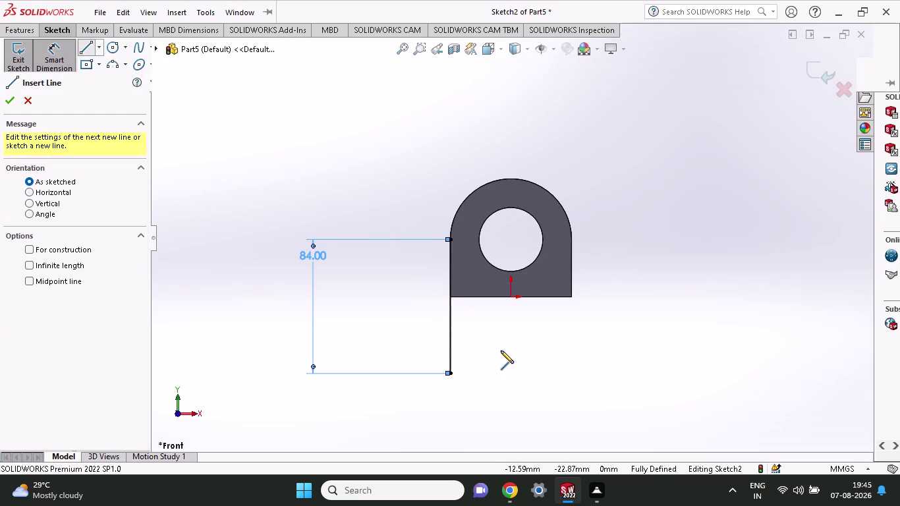
Draw a short bottom line leftward and an upright rising partway up.
click(448, 374)
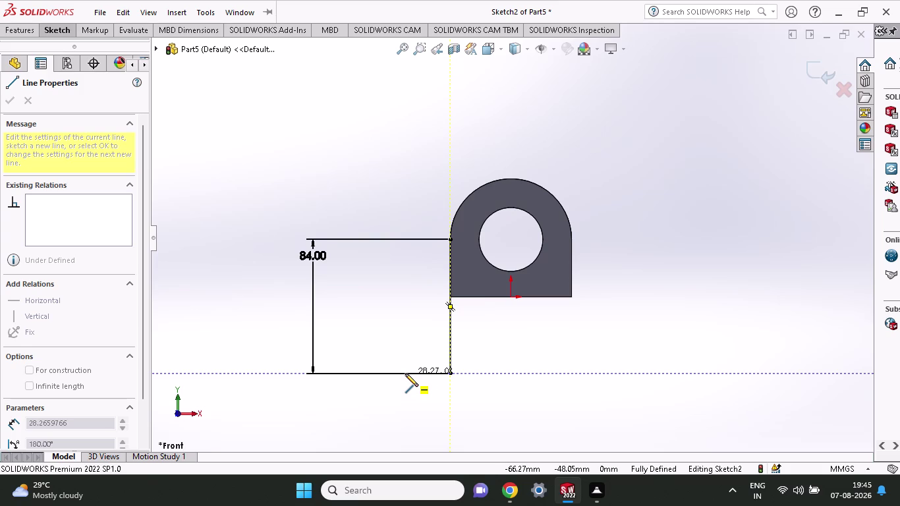
click(405, 374)
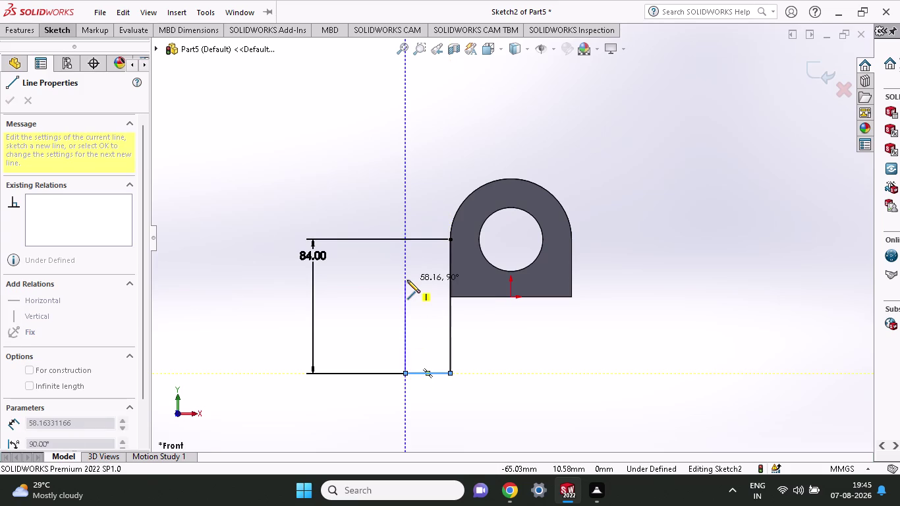
click(407, 280)
key(Escape)
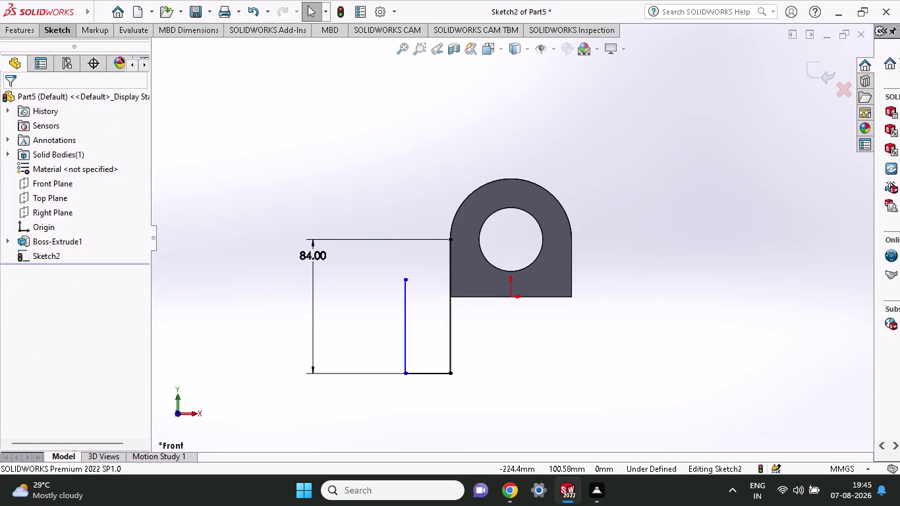
Add a three-point arc from the upright's top to the block's edge.
click(55, 35)
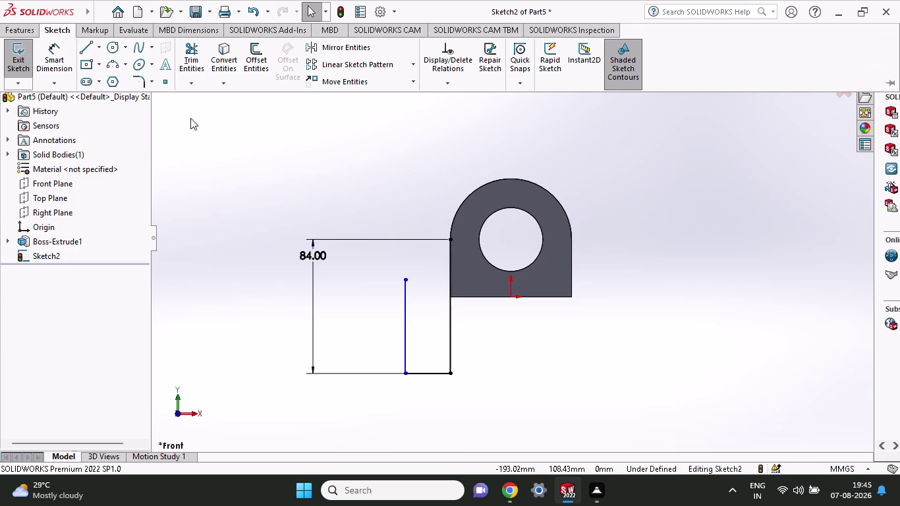
click(116, 65)
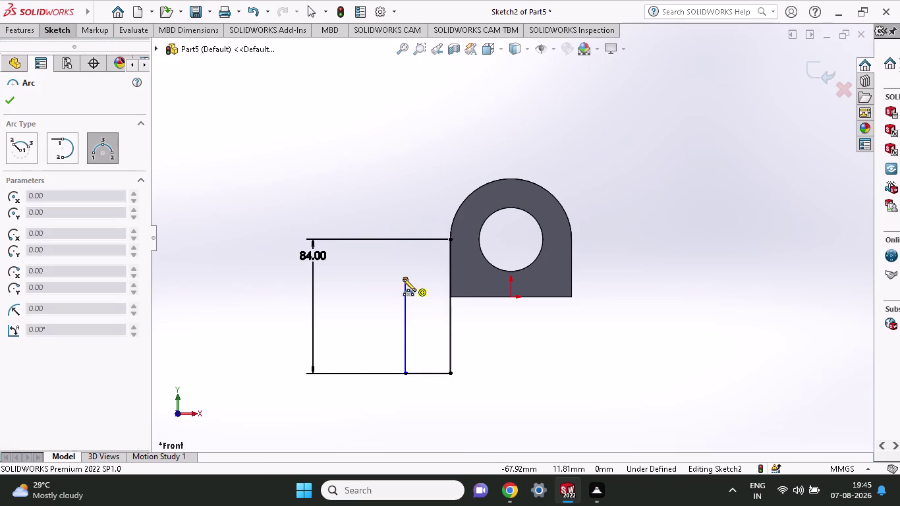
click(404, 279)
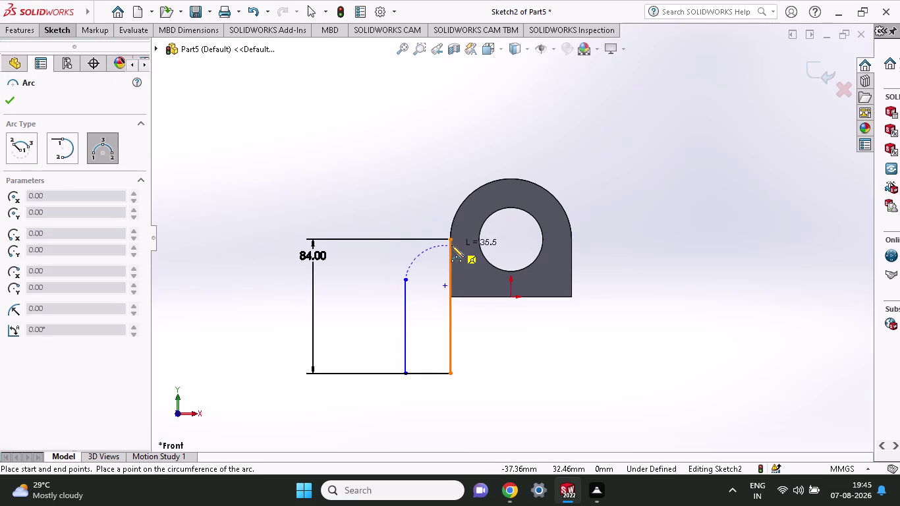
click(451, 242)
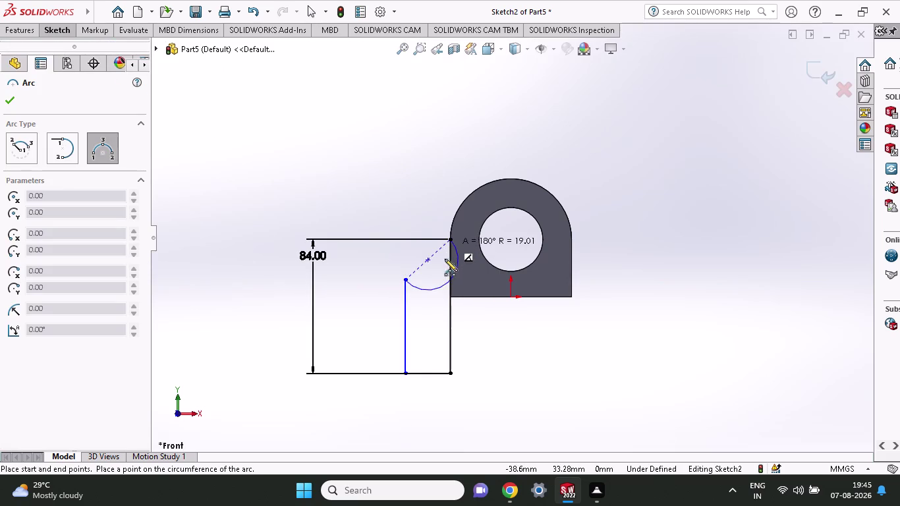
click(445, 265)
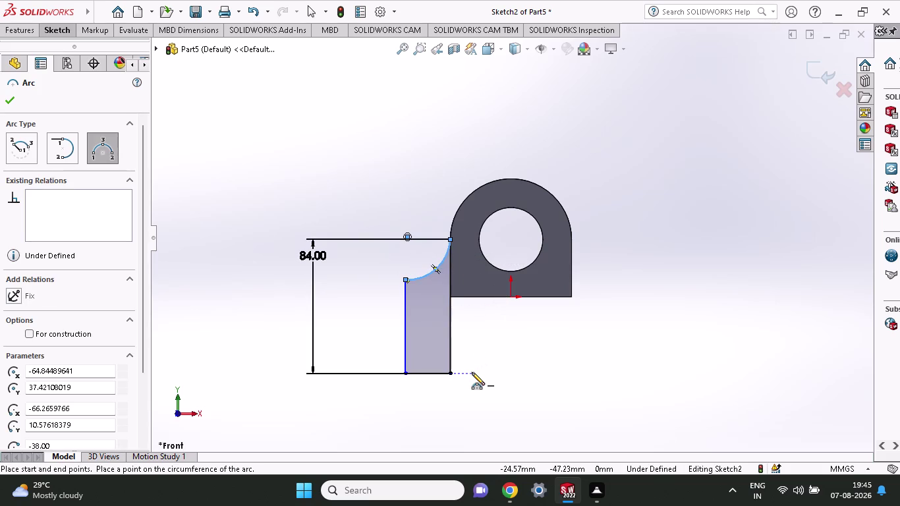
key(Escape)
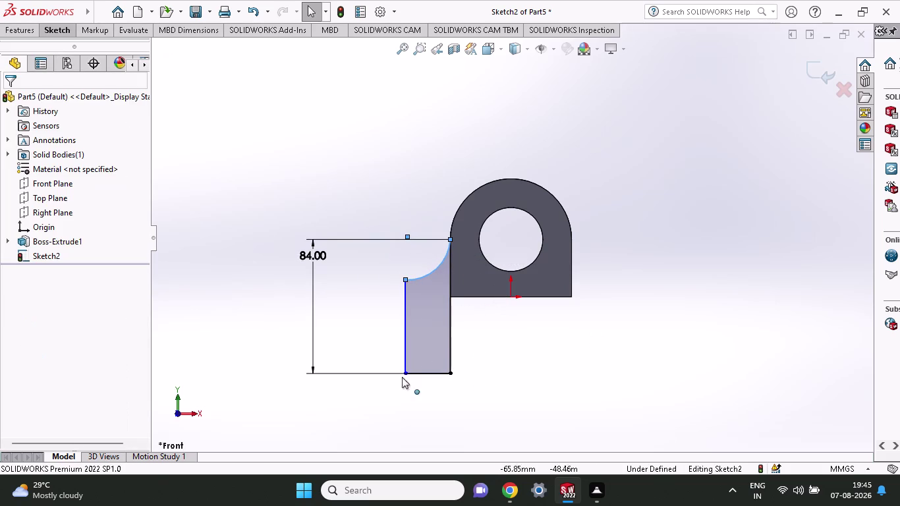
click(69, 30)
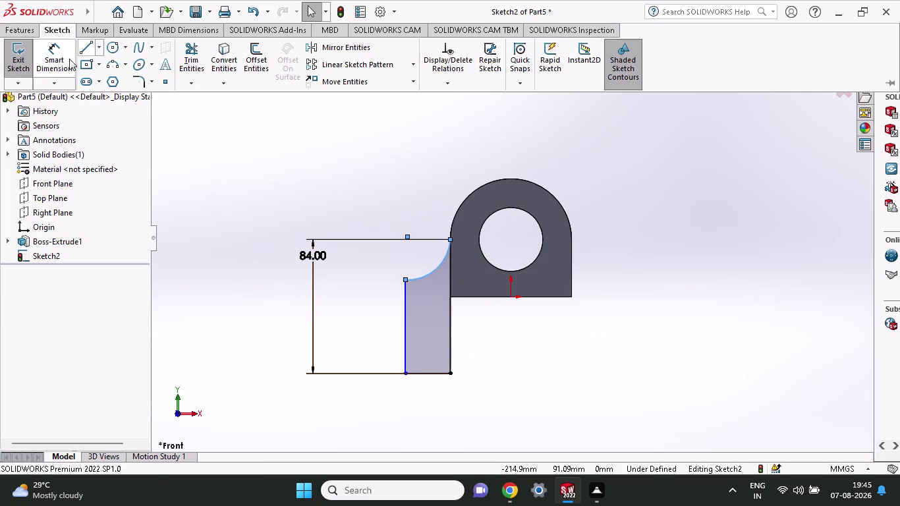
Dimension the leg's bottom width to 32 mm.
click(61, 60)
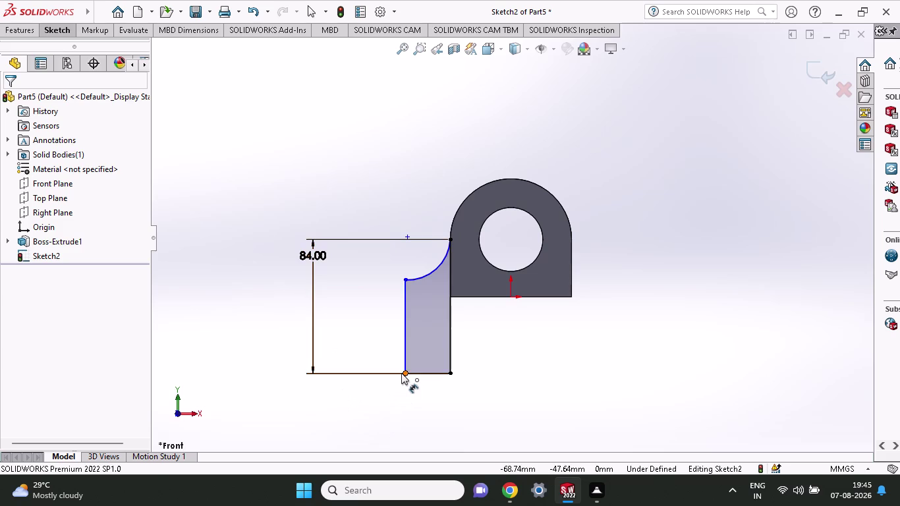
click(401, 374)
click(452, 377)
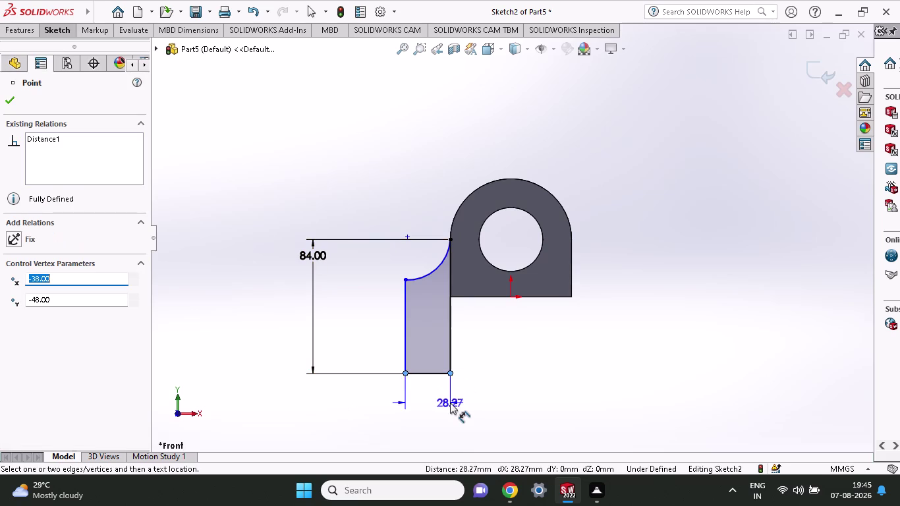
click(450, 403)
text(32)
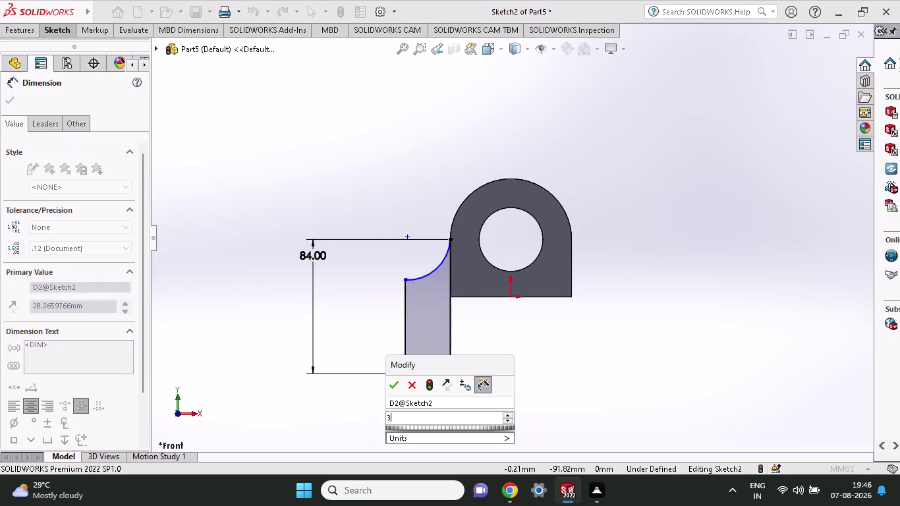
key(Return)
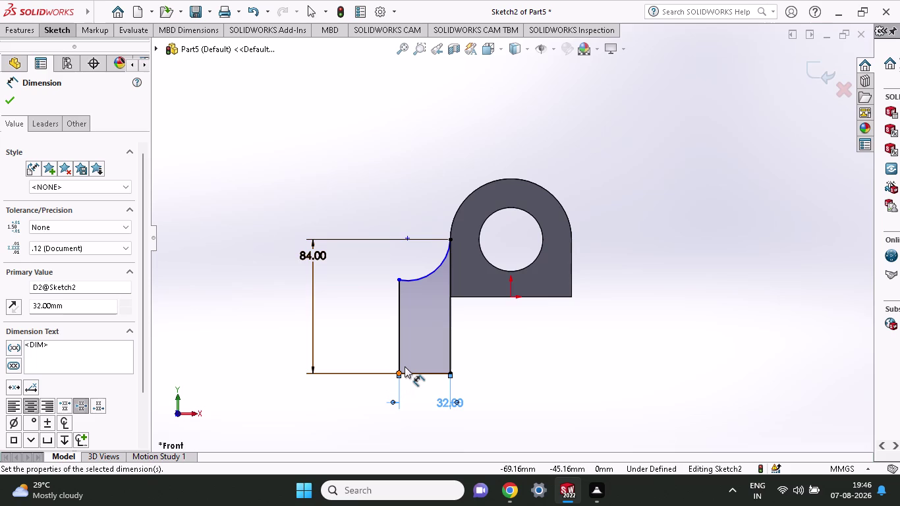
Dimension the upright line's height to 56 mm, correcting it from 58.
click(402, 372)
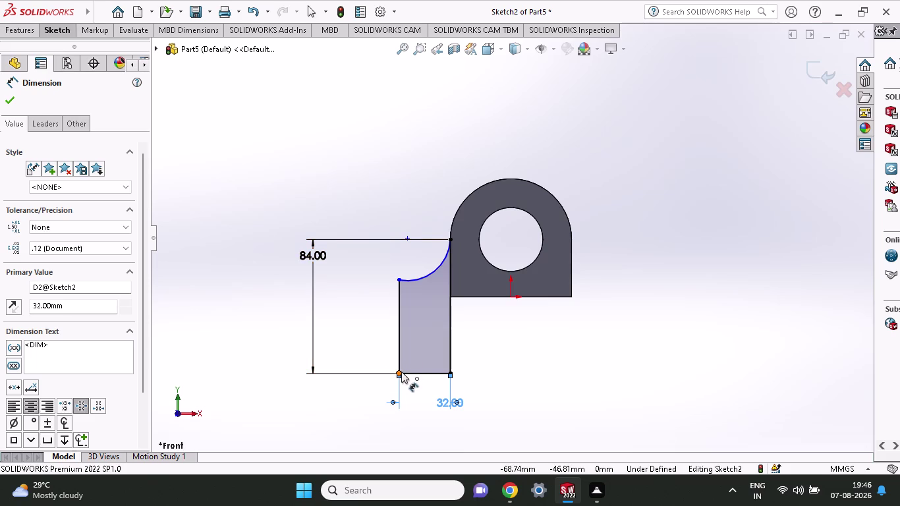
click(397, 282)
click(347, 287)
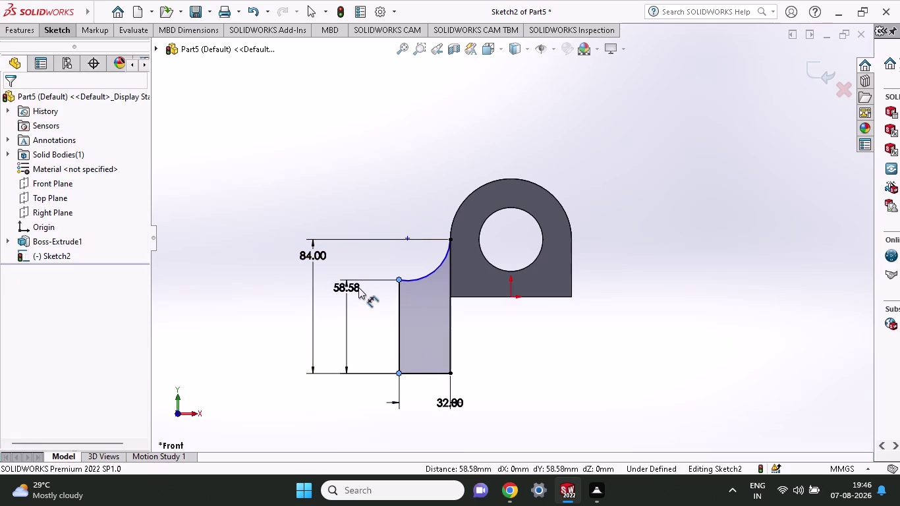
text(58)
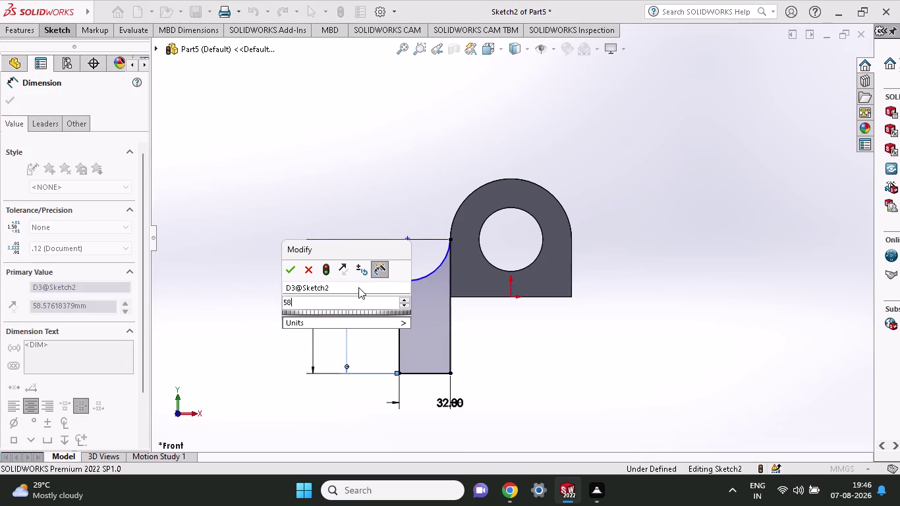
key(BackSpace)
key(6)
key(Return)
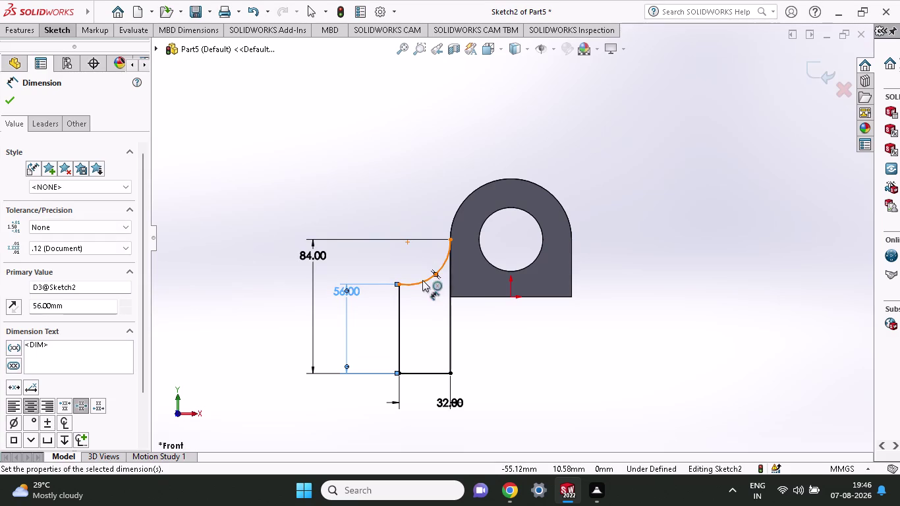
Try dimensioning from the arc's centre point, then cancel.
click(408, 242)
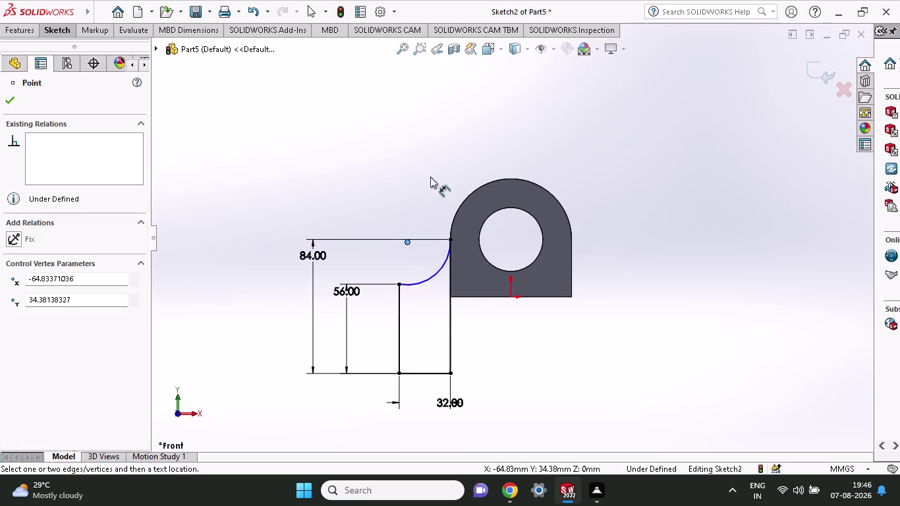
click(438, 271)
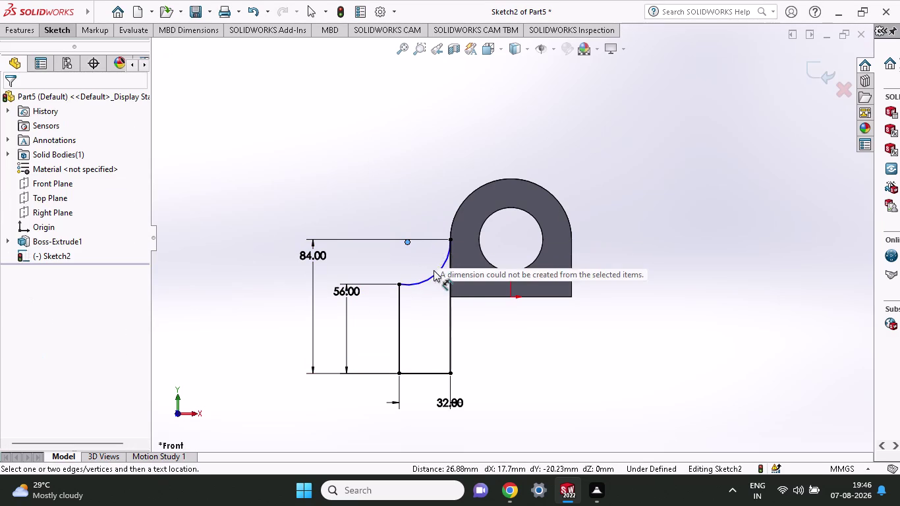
click(434, 275)
drag(430, 275, 429, 268)
click(426, 252)
key(Escape)
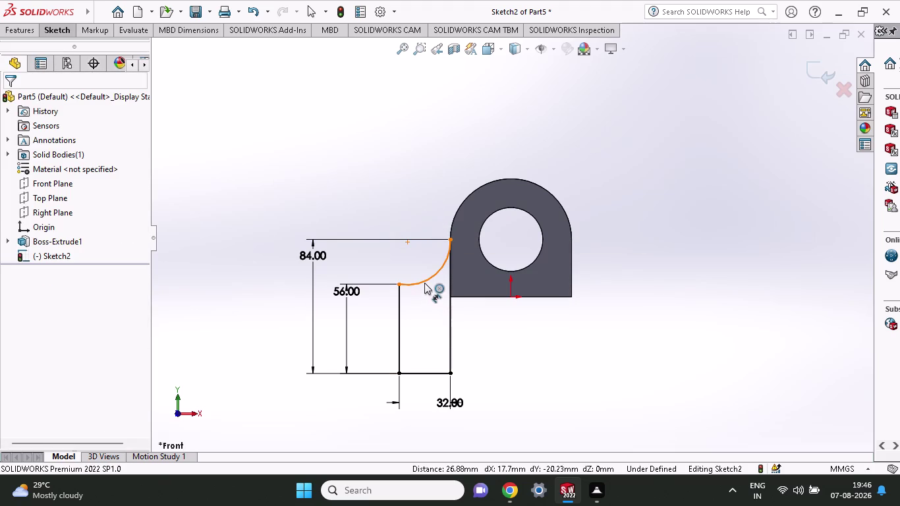
Dimension the arc's radius to R28.
click(424, 282)
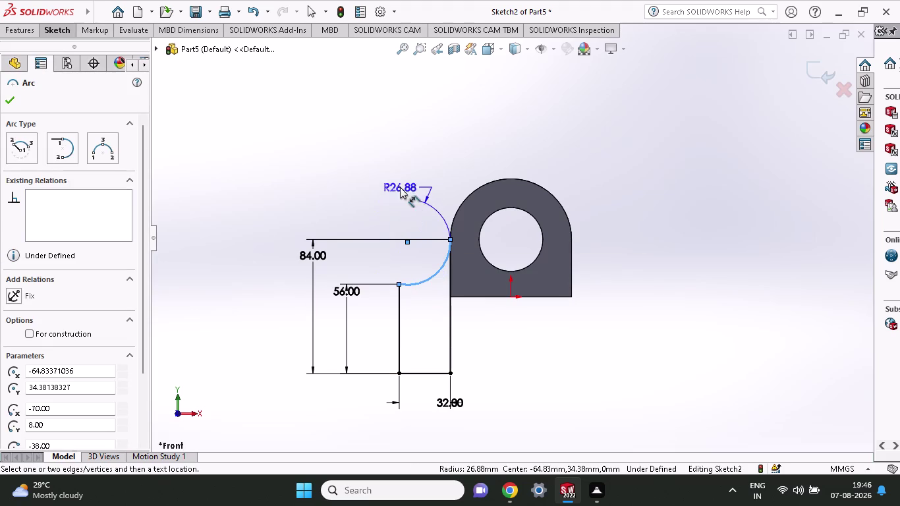
click(405, 202)
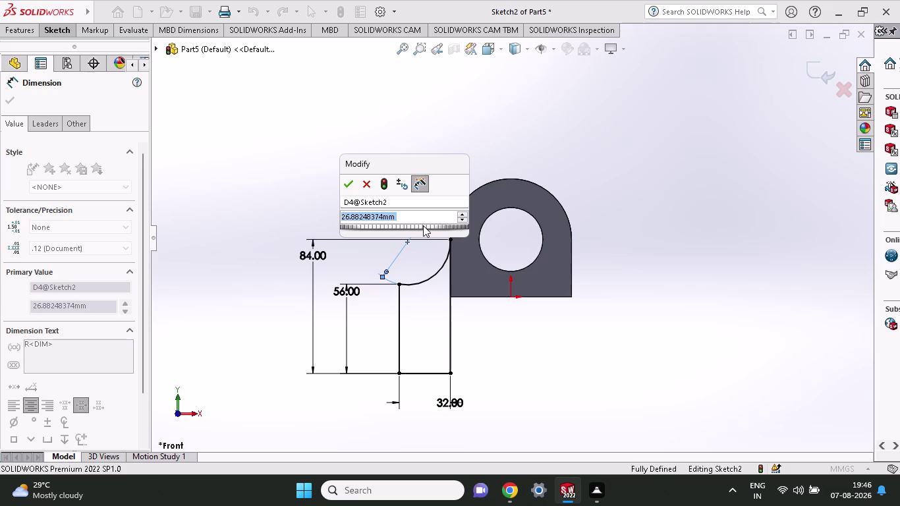
key(2)
key(8)
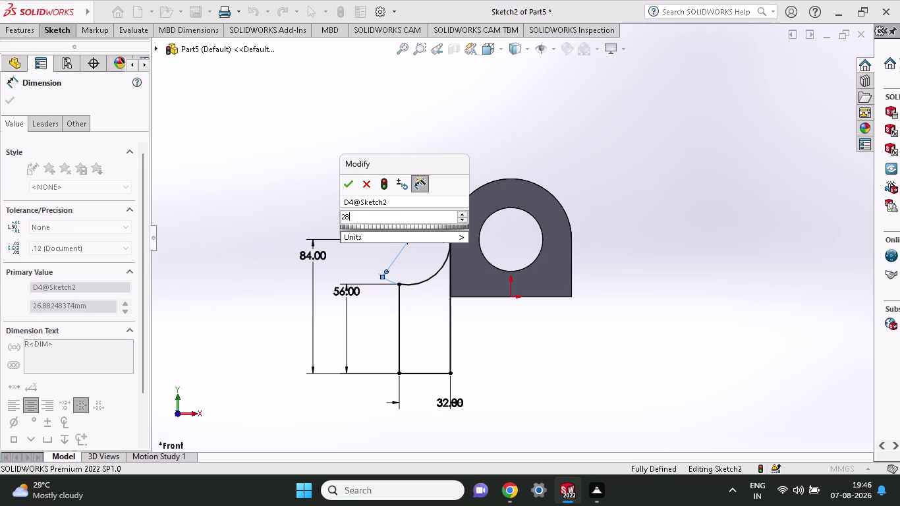
click(346, 188)
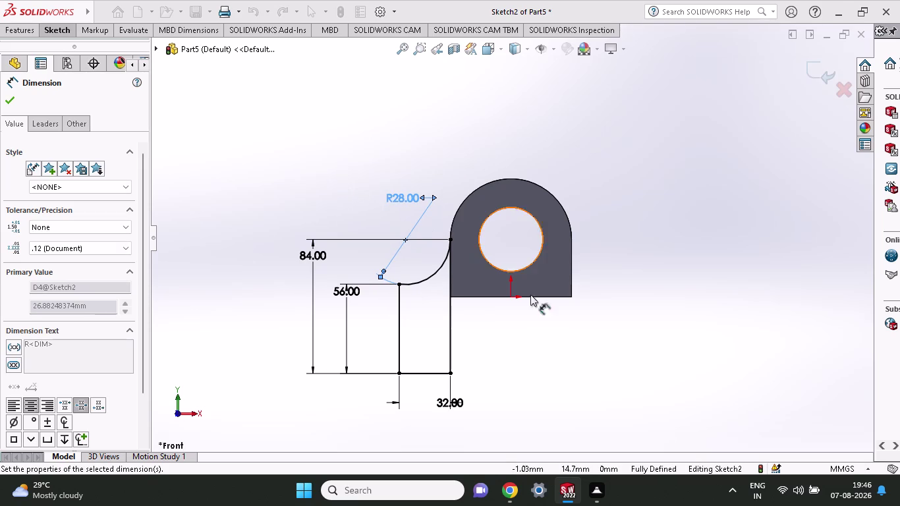
scroll(down, 3)
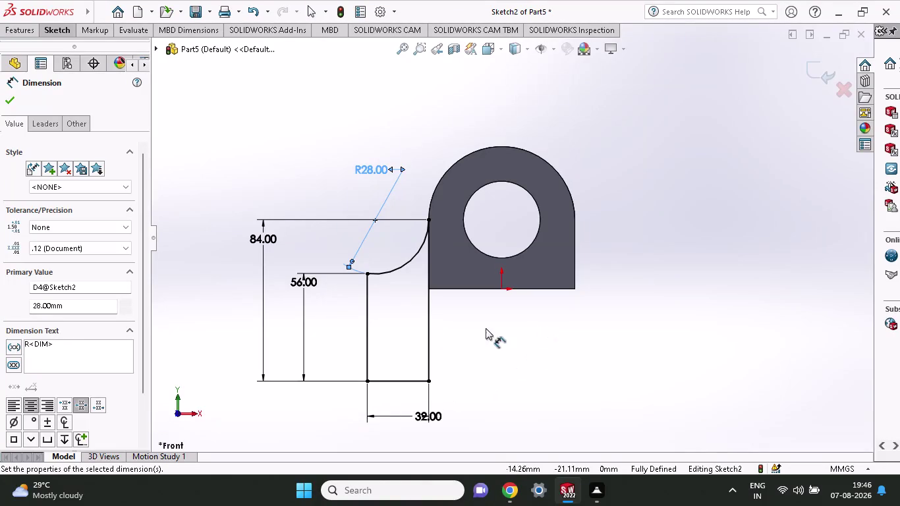
click(48, 30)
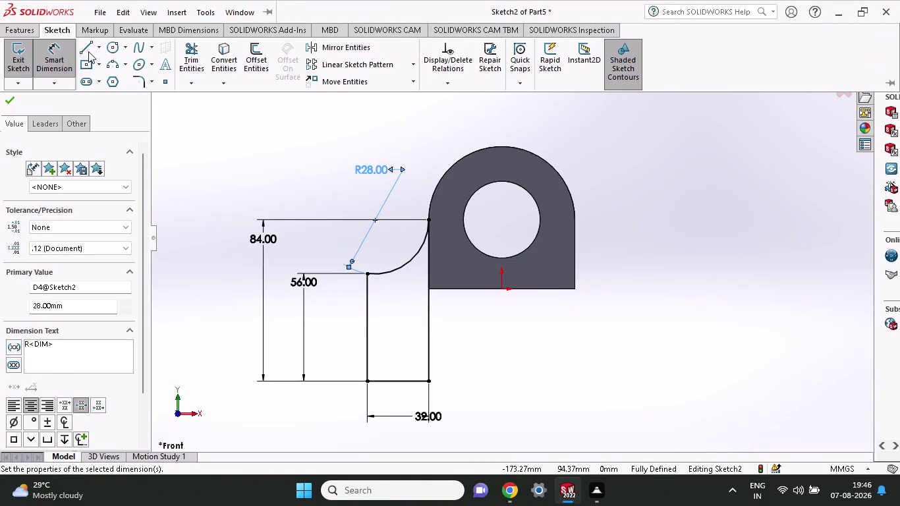
Draw a vertical line straight down from the origin below the arched block.
click(89, 51)
click(504, 290)
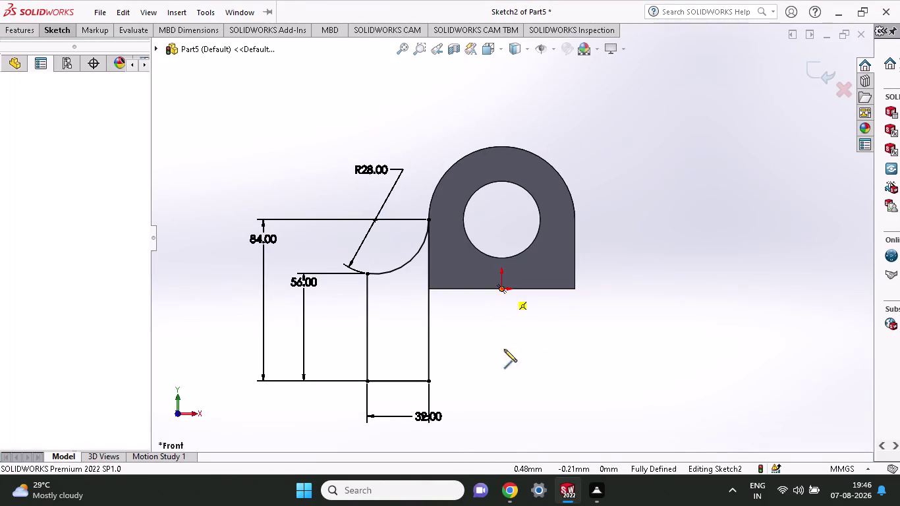
click(502, 421)
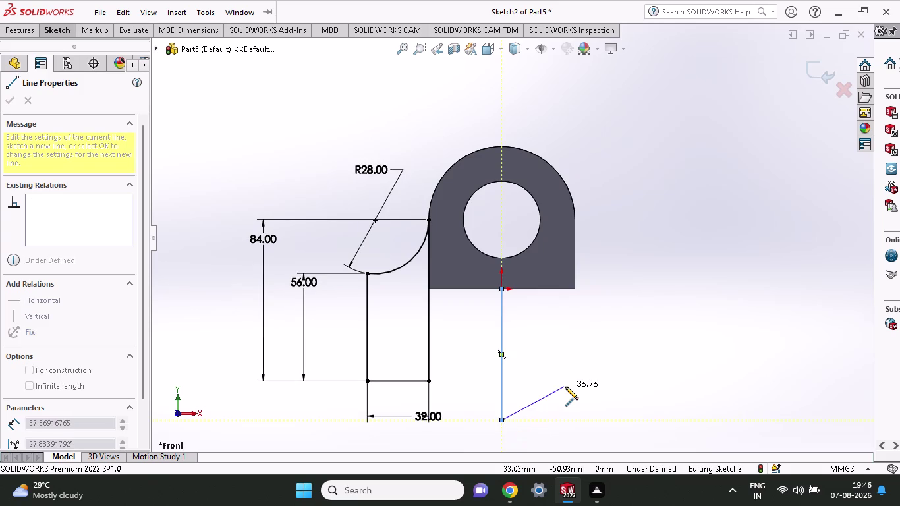
key(Escape)
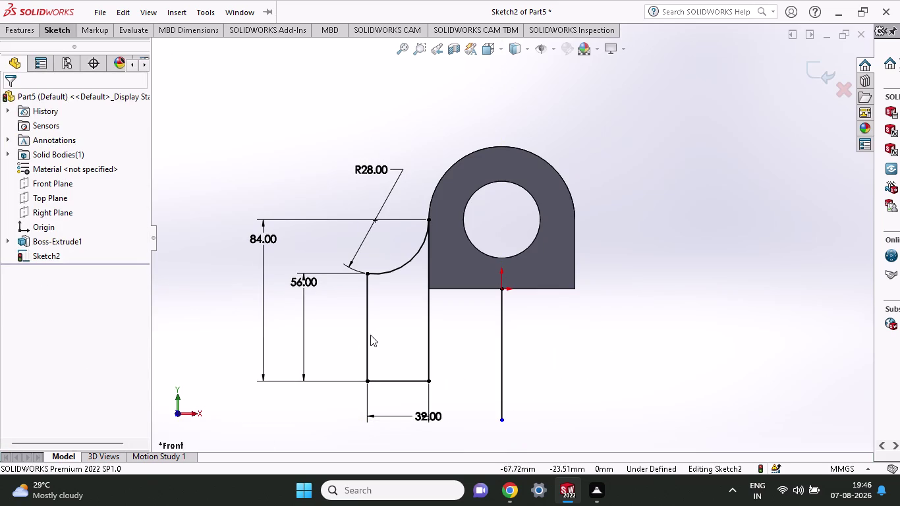
Select the left leg's inner line, bottom line, curved arc and outer edge.
click(364, 340)
click(398, 375)
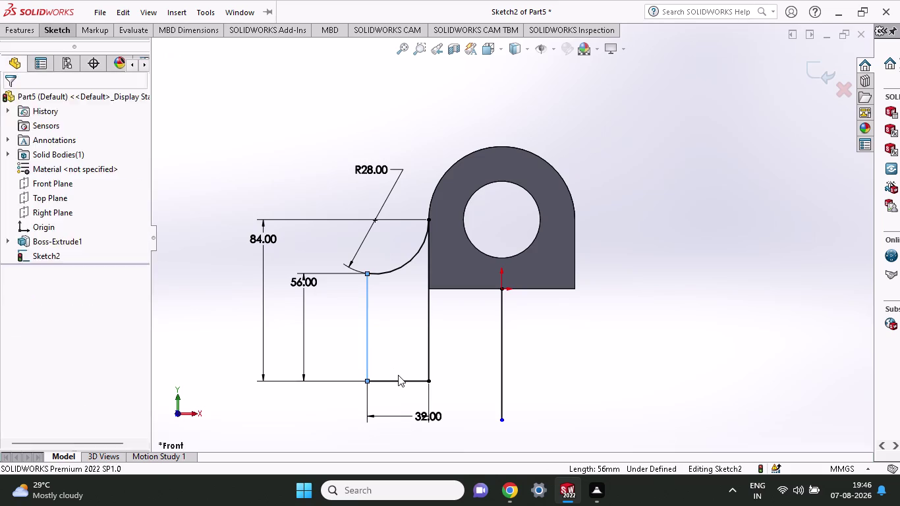
click(398, 381)
click(395, 263)
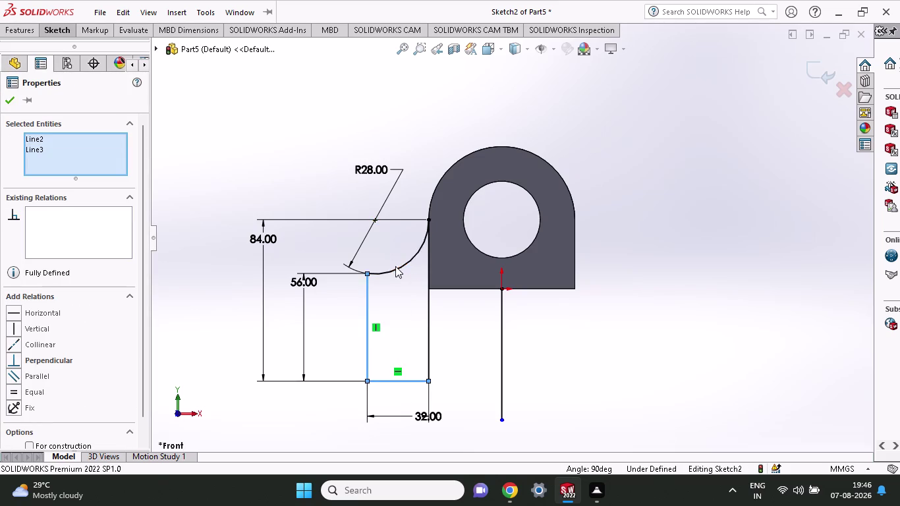
click(396, 267)
click(428, 314)
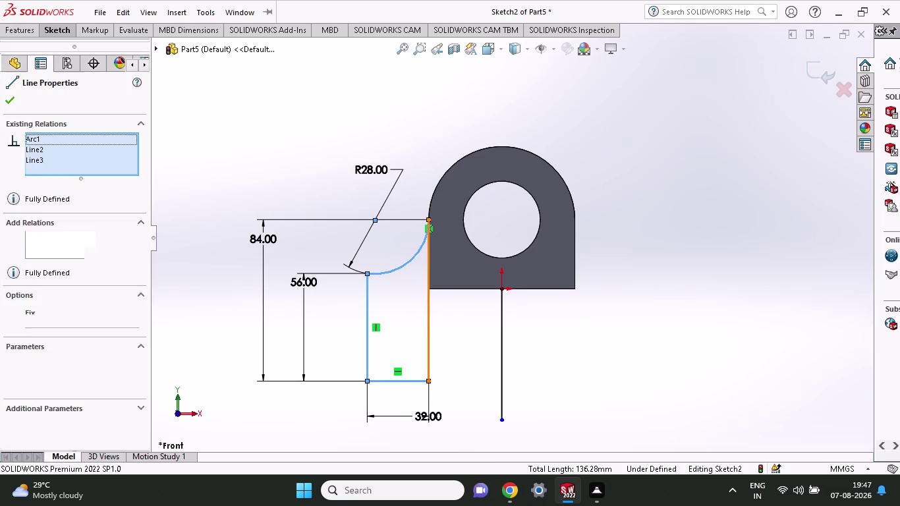
click(8, 36)
click(89, 36)
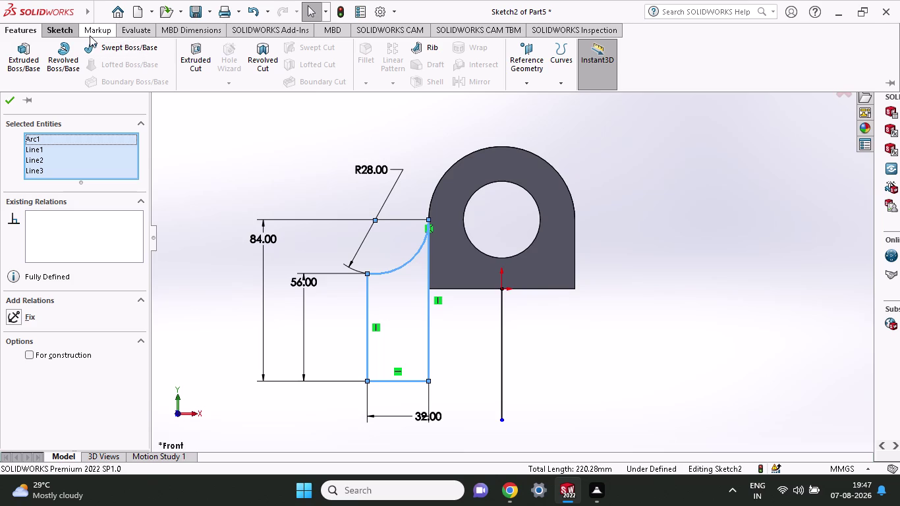
click(65, 29)
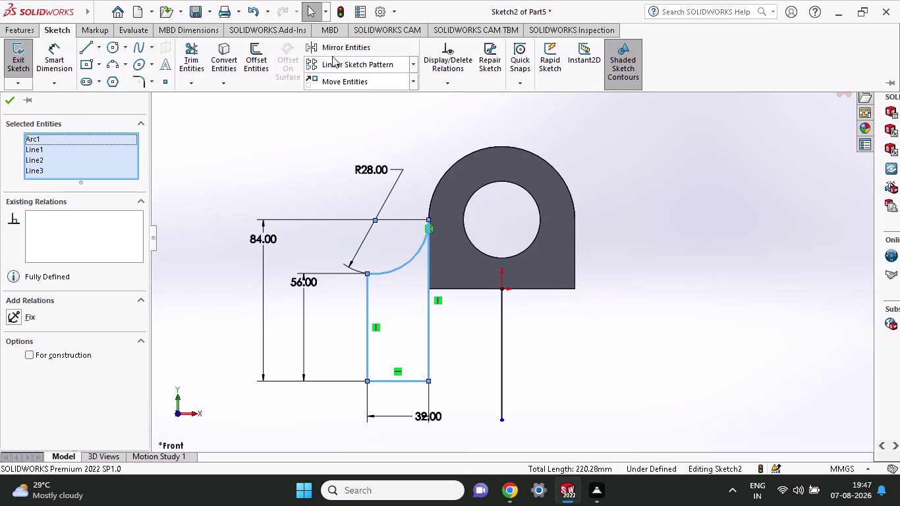
Mirror the selected left leg entities about vertical line Line4 to the right side.
click(333, 48)
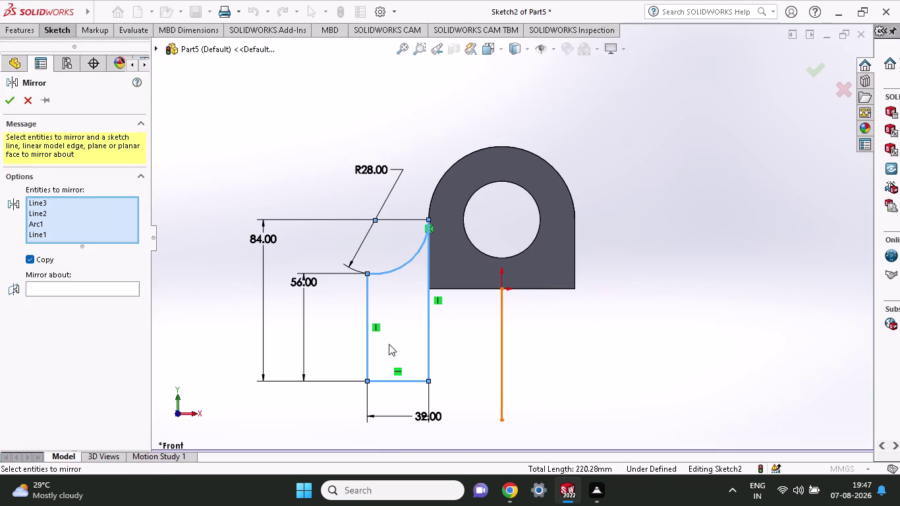
click(66, 282)
click(68, 291)
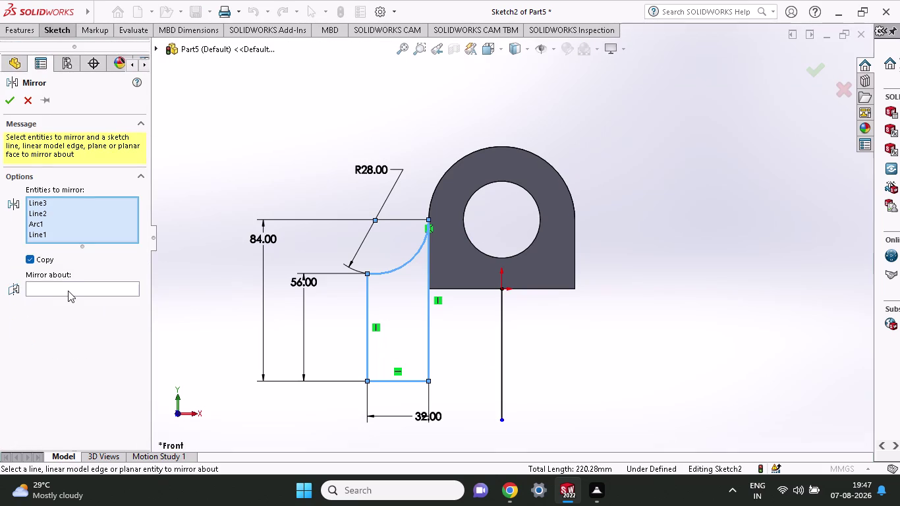
click(501, 354)
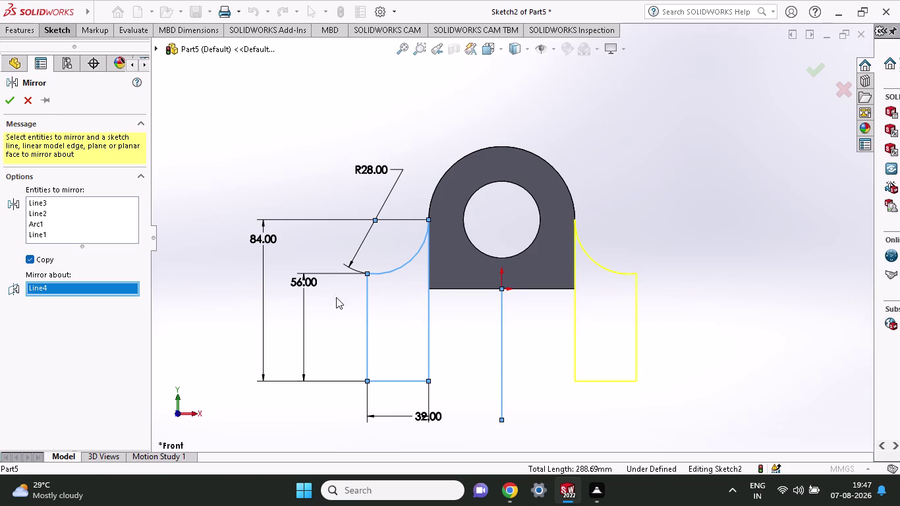
click(9, 99)
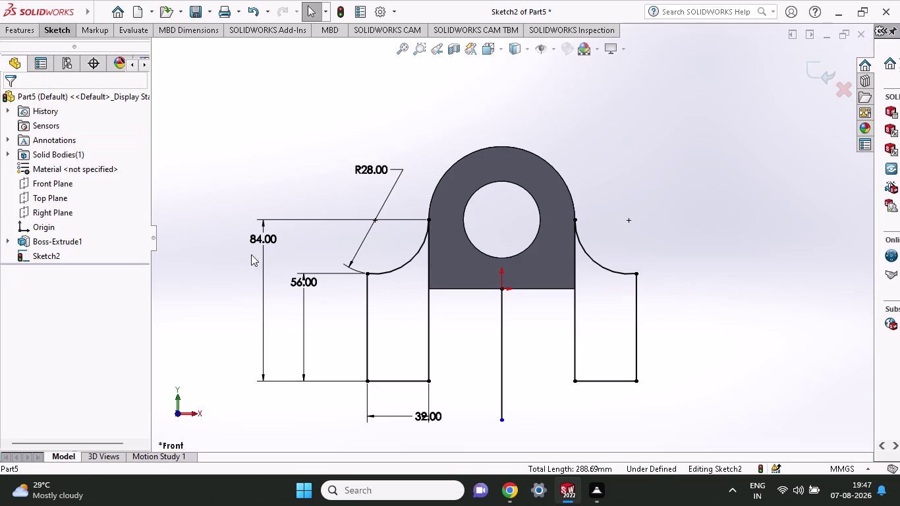
click(26, 32)
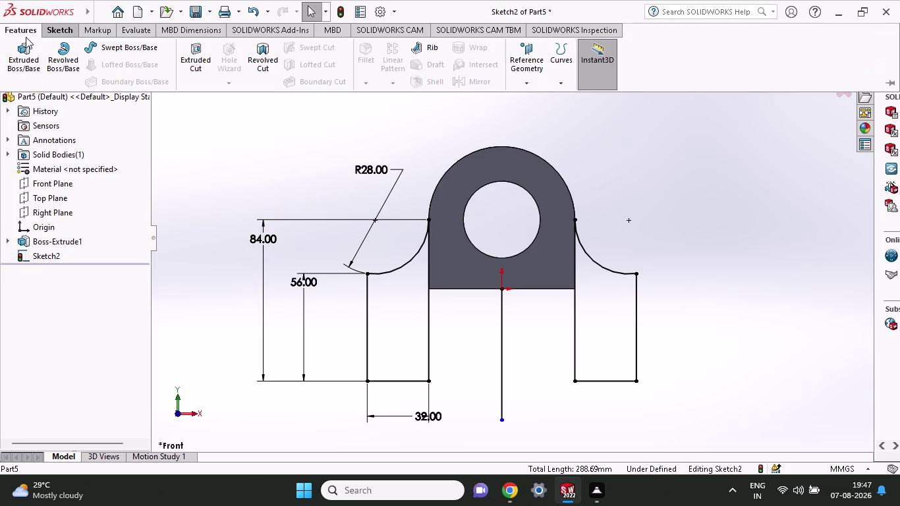
click(26, 45)
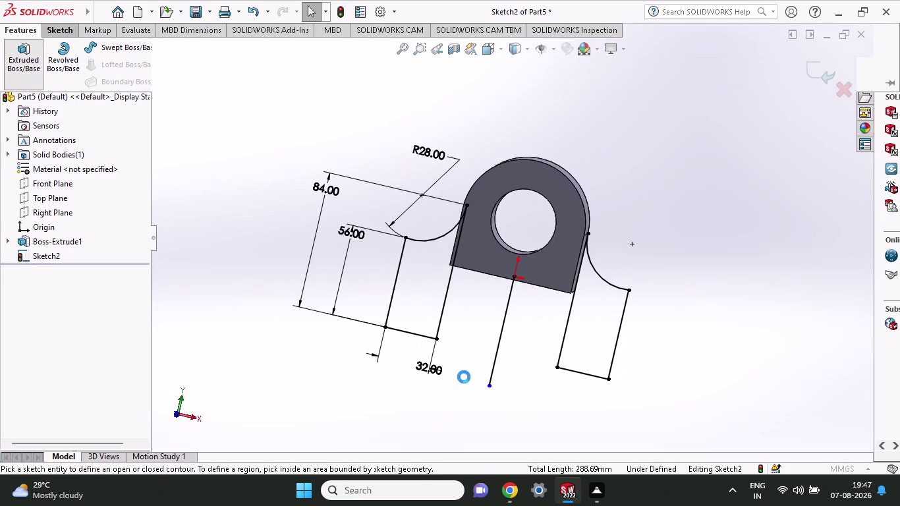
click(403, 292)
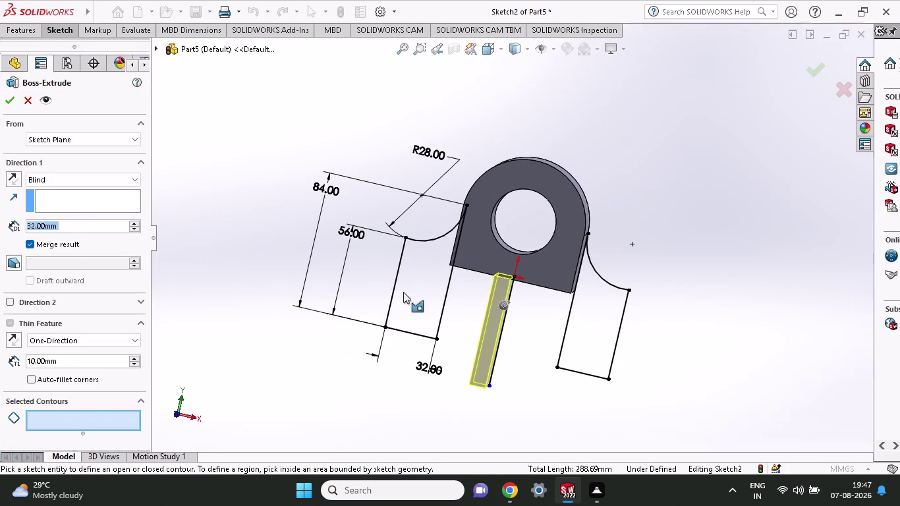
click(570, 340)
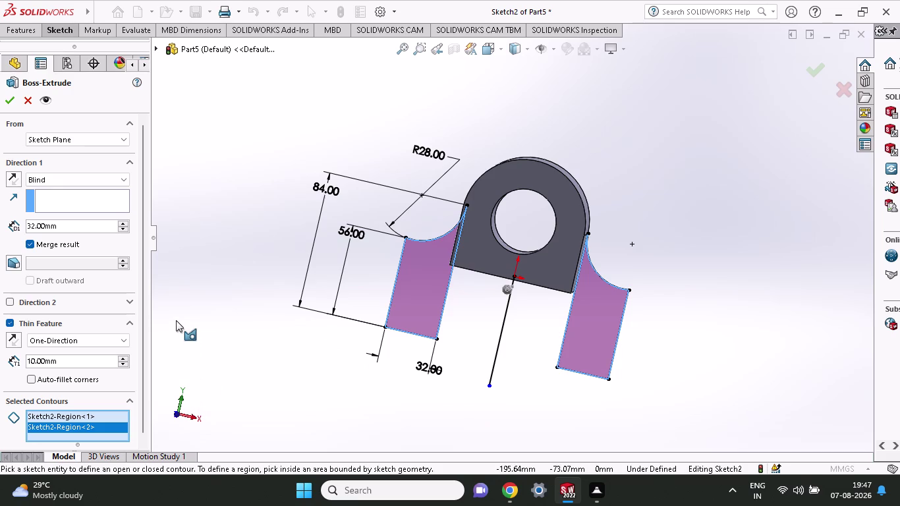
key(1)
key(8)
drag(62, 230, 60, 231)
drag(60, 230, 13, 235)
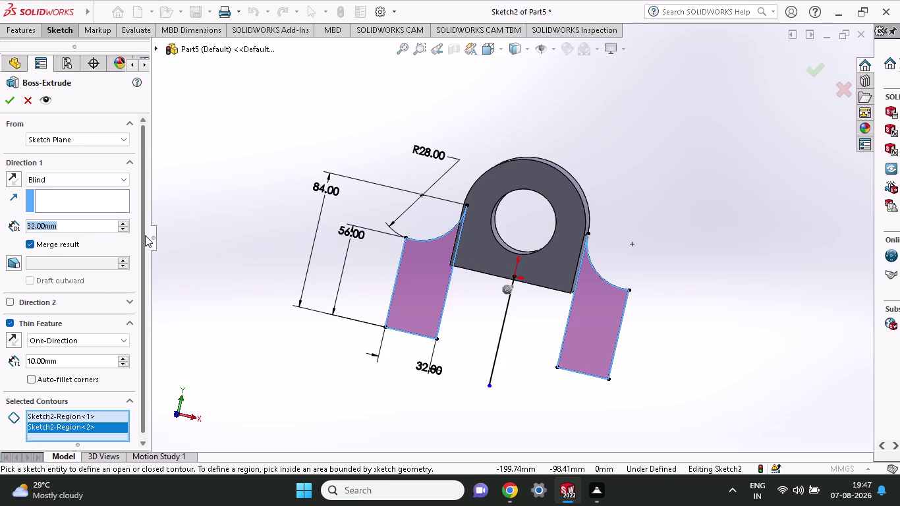
key(1)
key(8)
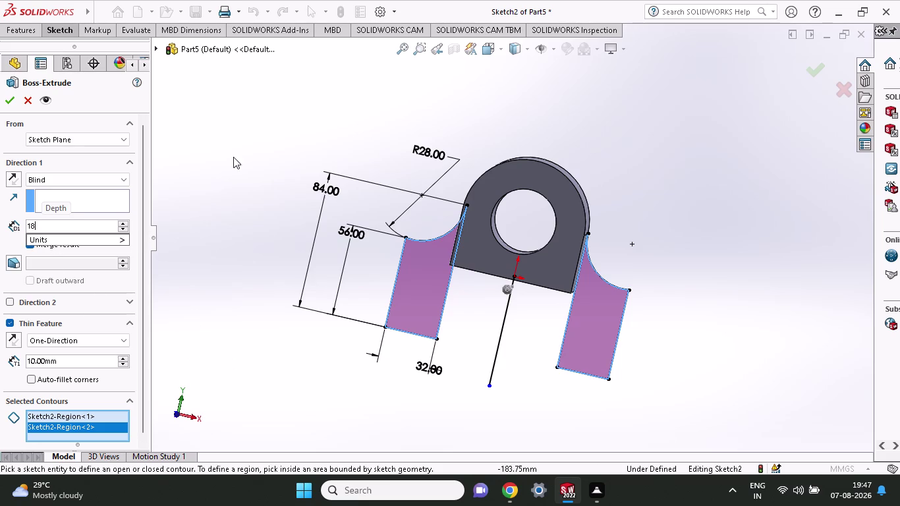
middle_drag(233, 126, 253, 222)
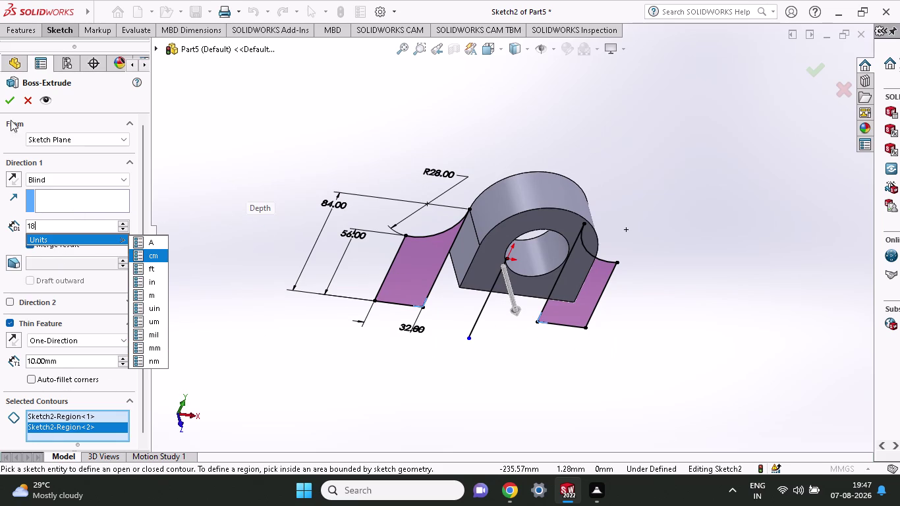
click(4, 99)
click(4, 99)
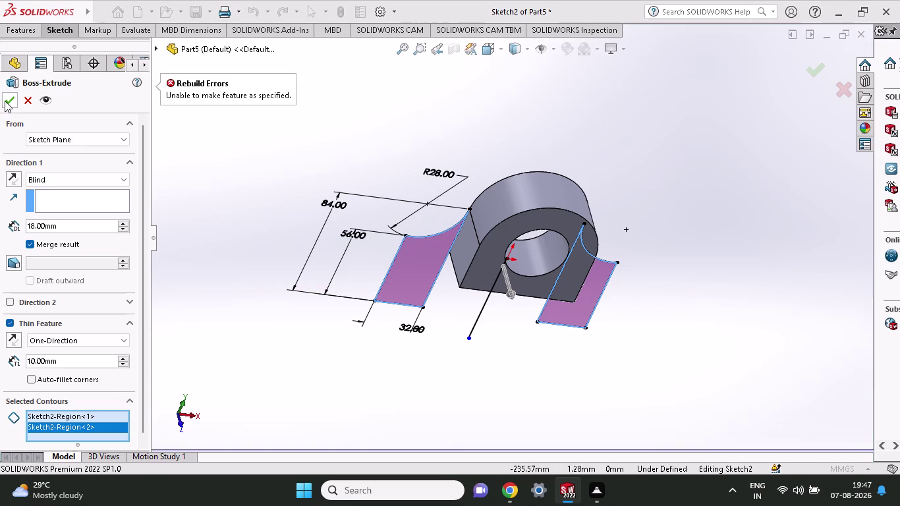
click(247, 174)
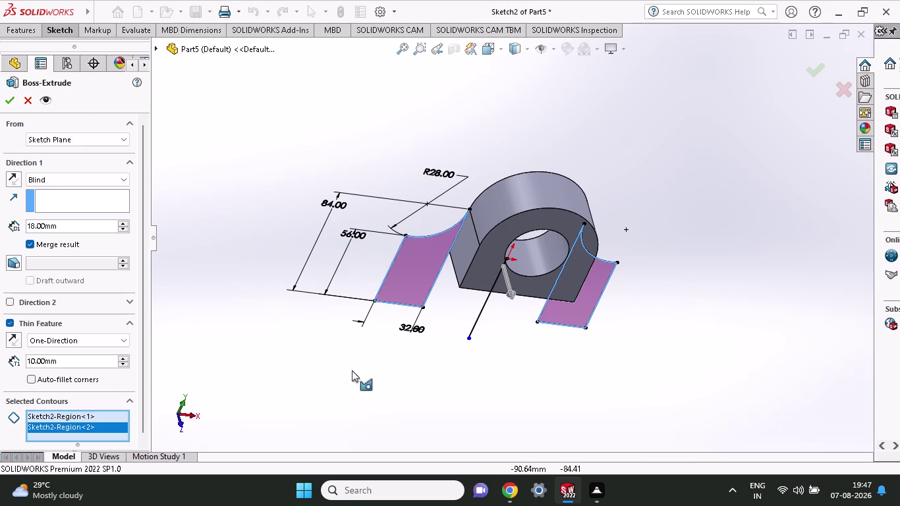
key(Escape)
click(20, 39)
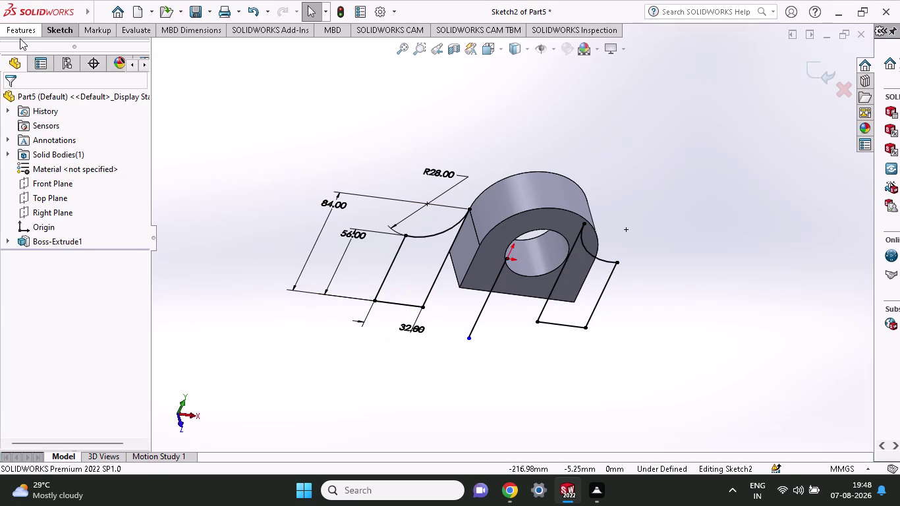
click(19, 30)
click(25, 53)
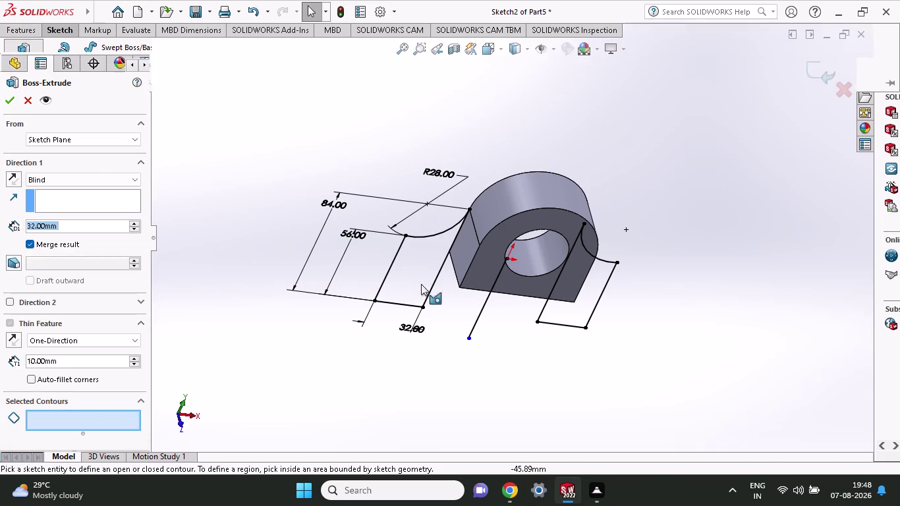
click(420, 283)
click(554, 308)
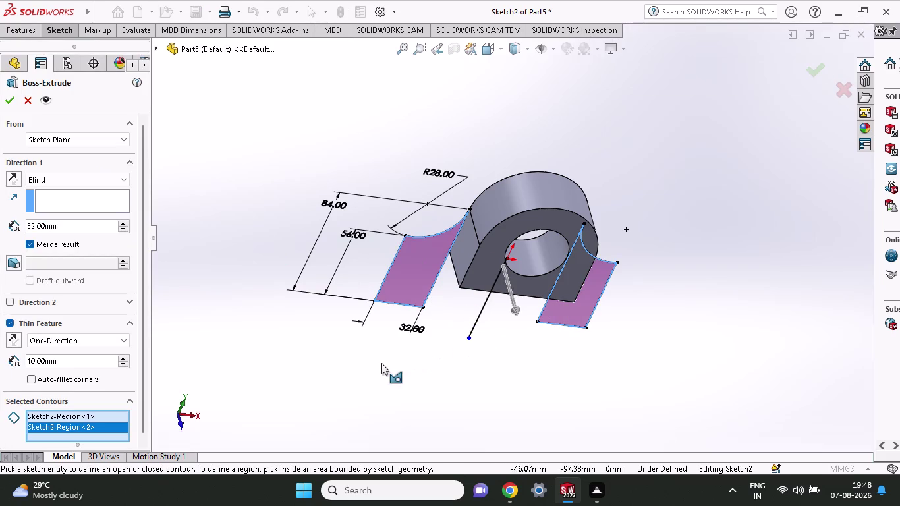
scroll(up, 3)
middle_drag(444, 409, 420, 388)
middle_click(404, 379)
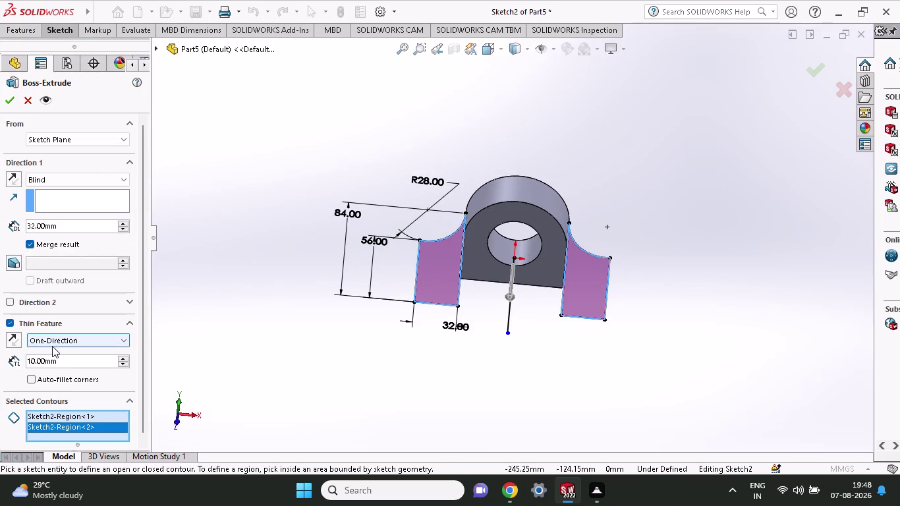
click(9, 326)
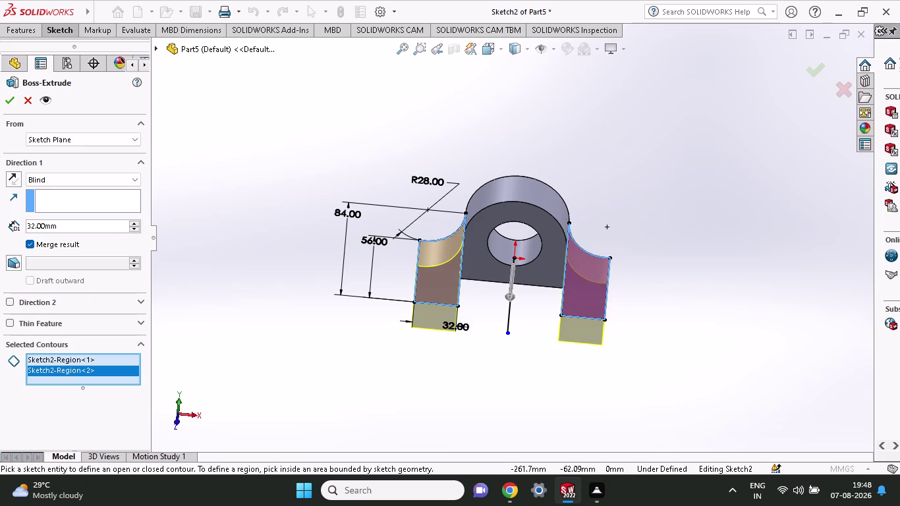
drag(65, 232, 0, 238)
text(18)
click(9, 100)
click(10, 100)
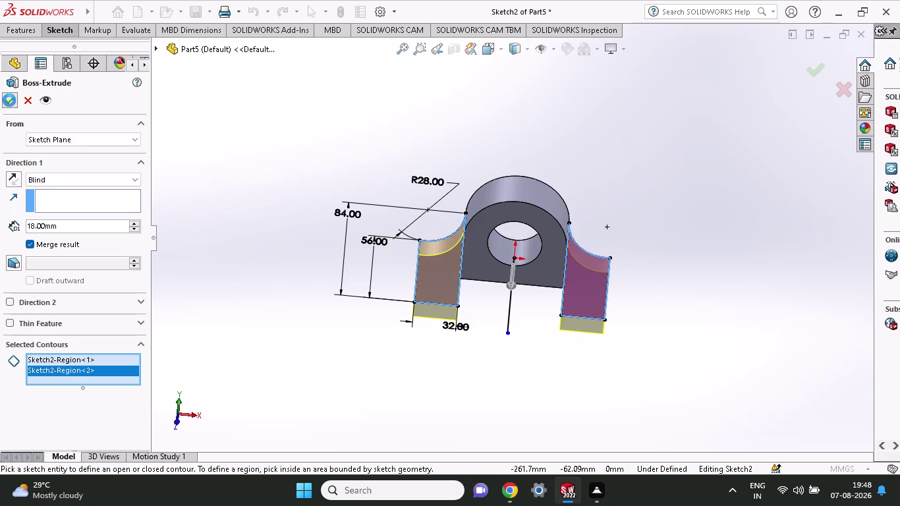
middle_drag(473, 390, 479, 390)
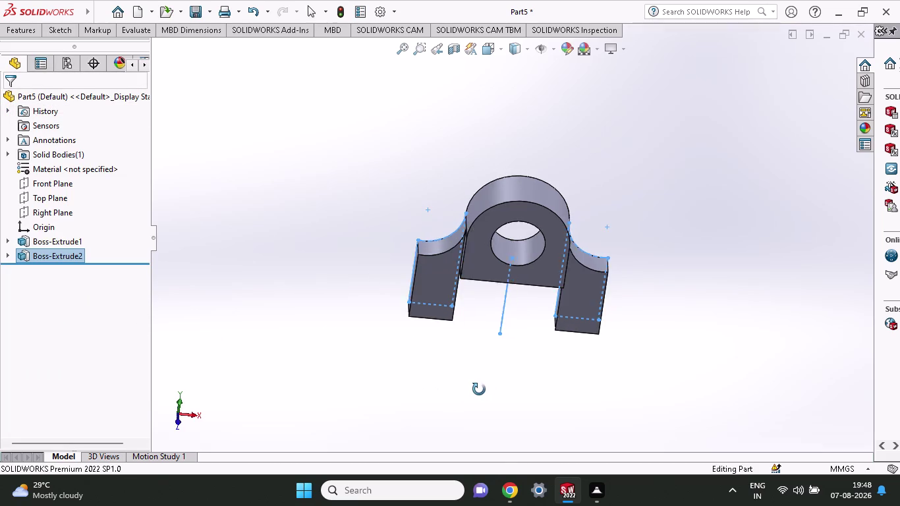
Orbit toward the front and open Sketch3 on the Front Plane.
middle_drag(480, 390, 481, 344)
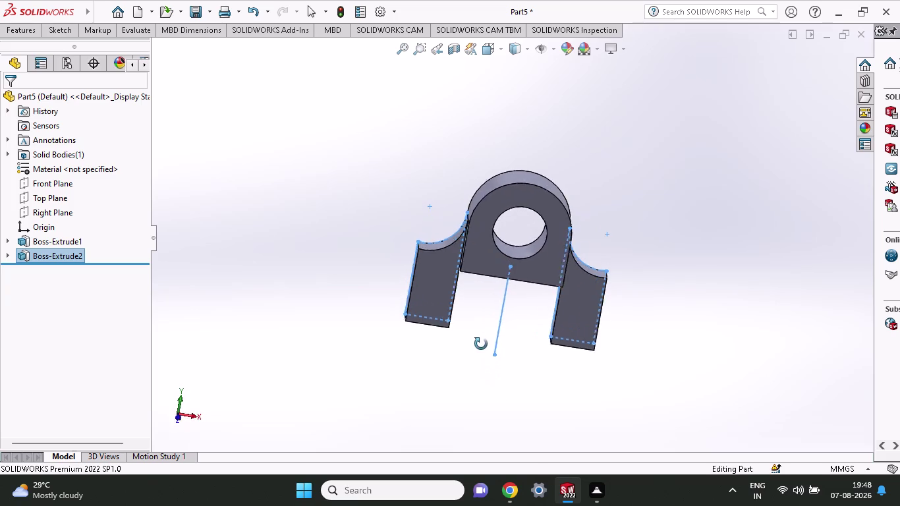
middle_drag(481, 344, 478, 329)
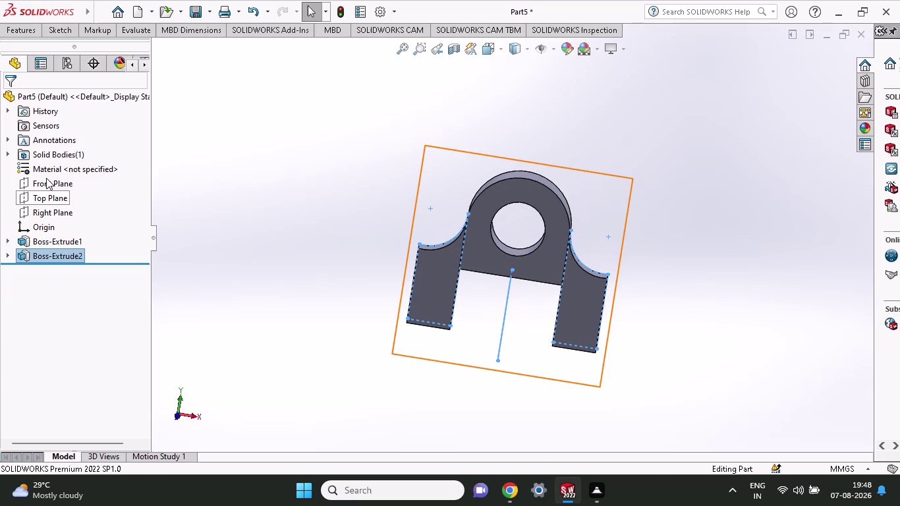
right_click(46, 178)
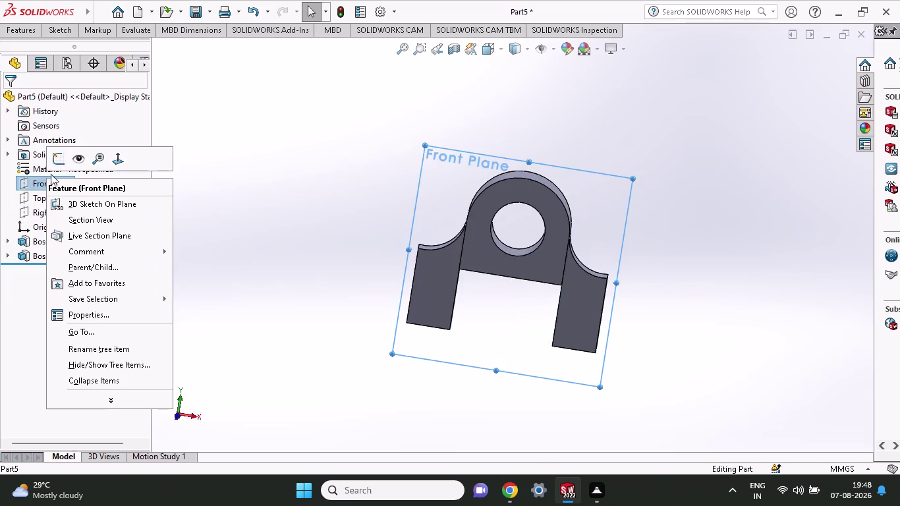
click(52, 158)
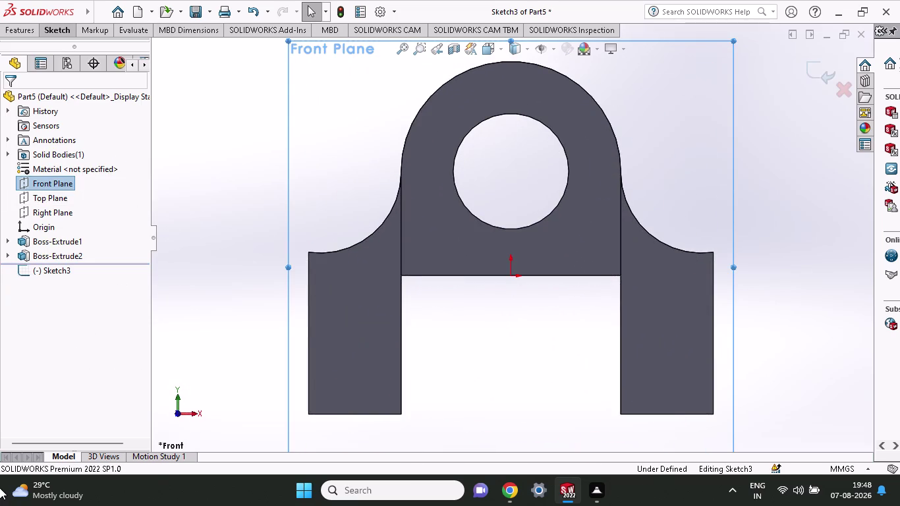
click(49, 32)
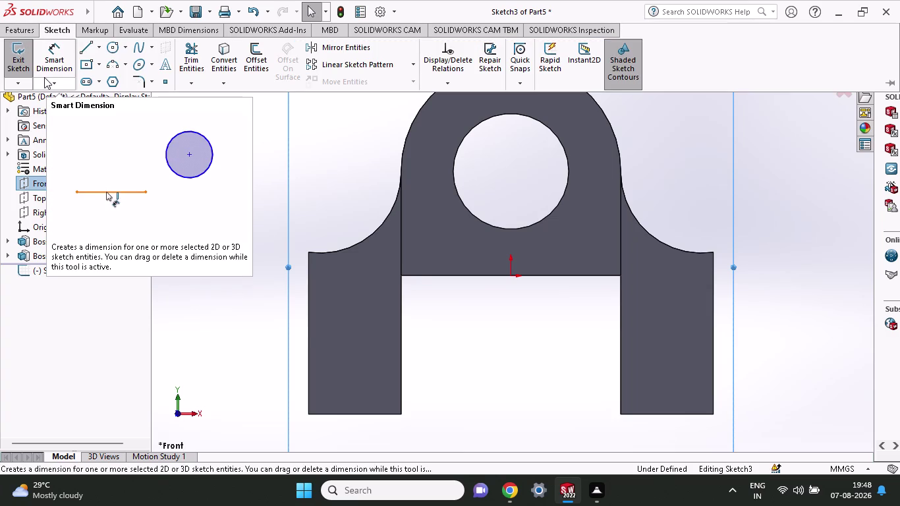
click(93, 46)
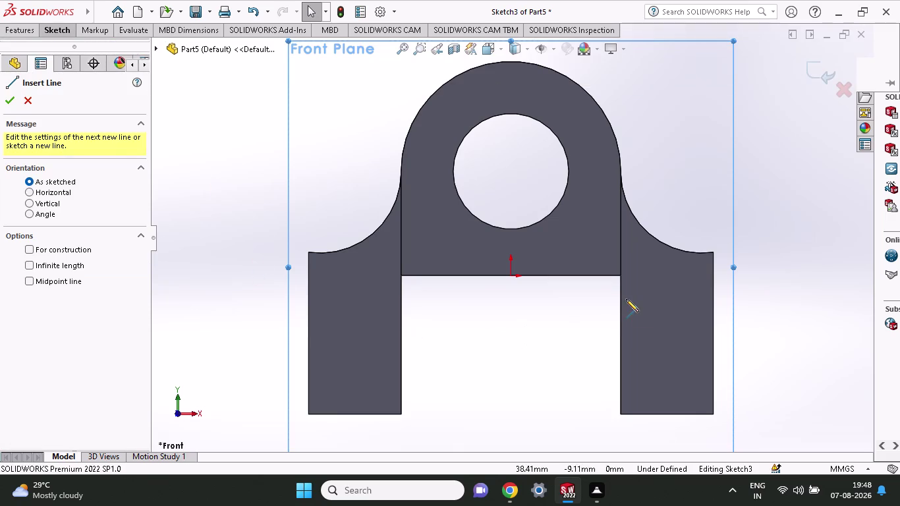
scroll(up, 3)
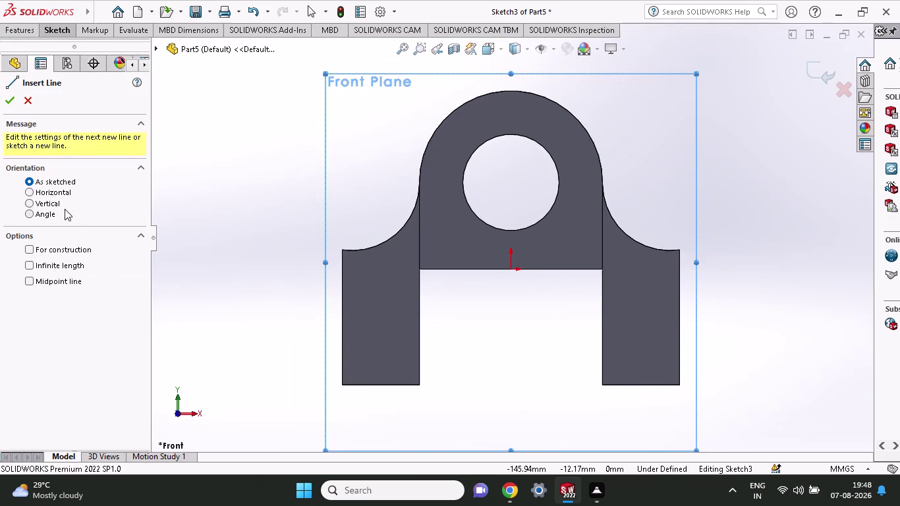
click(27, 97)
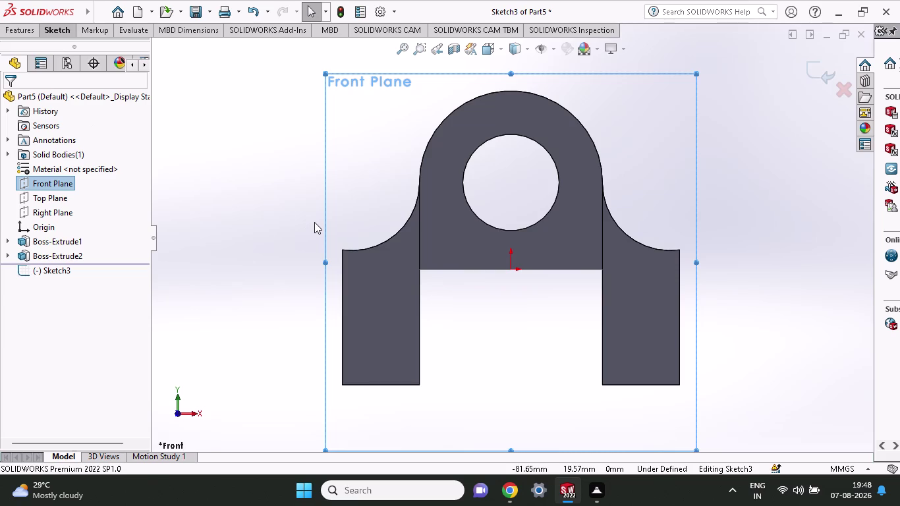
middle_drag(448, 327, 490, 328)
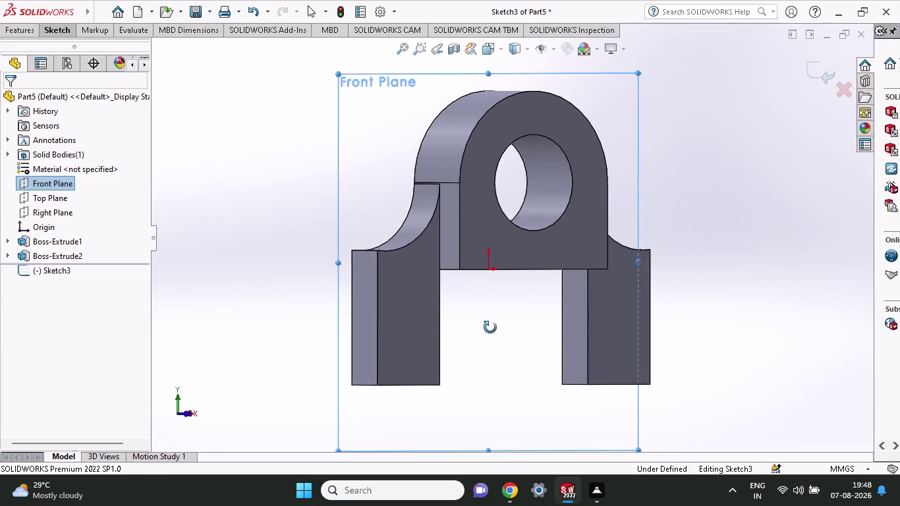
middle_drag(490, 328, 493, 328)
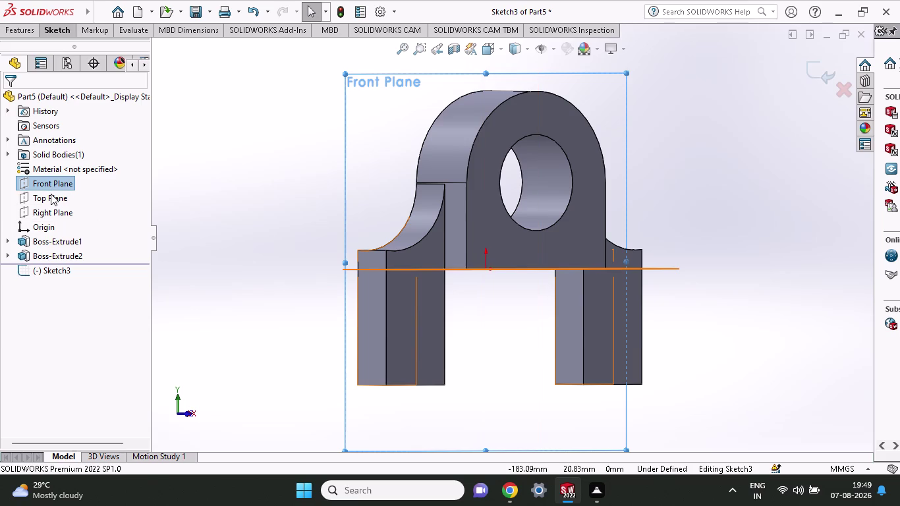
click(49, 216)
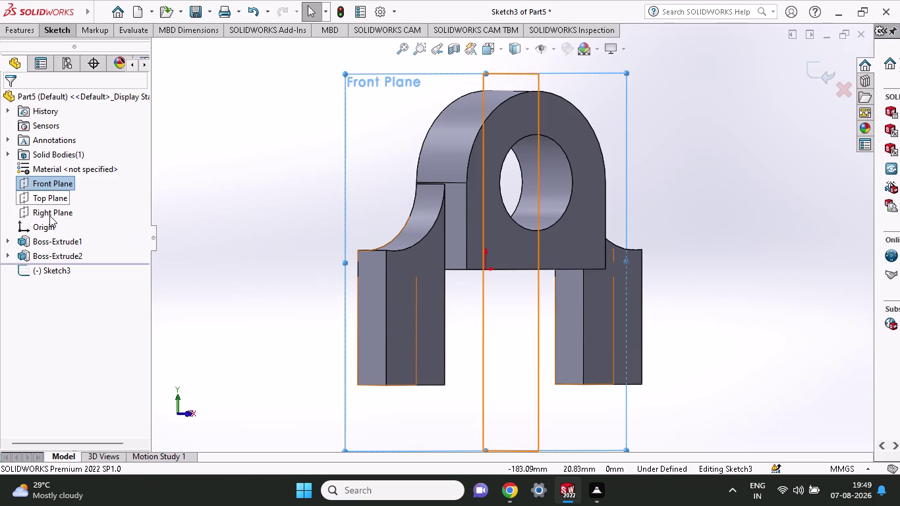
middle_drag(226, 284, 265, 295)
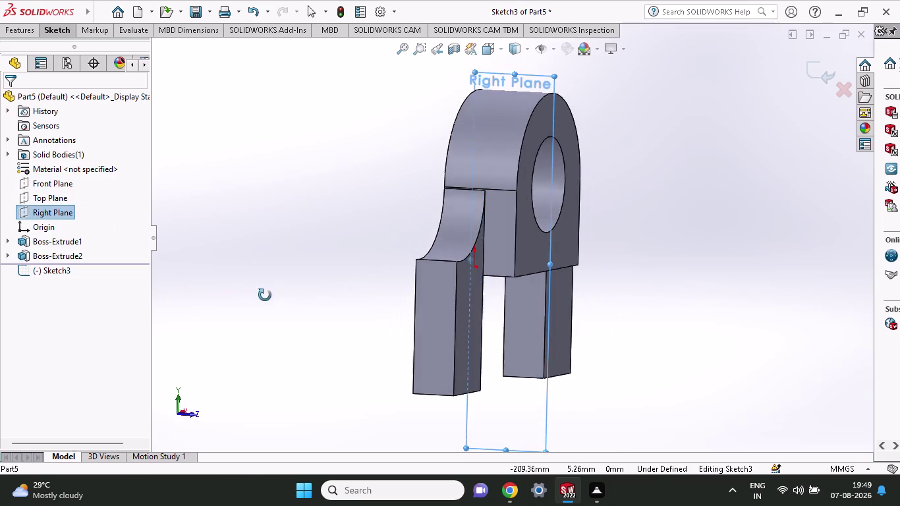
middle_drag(265, 295, 272, 295)
scroll(up, 3)
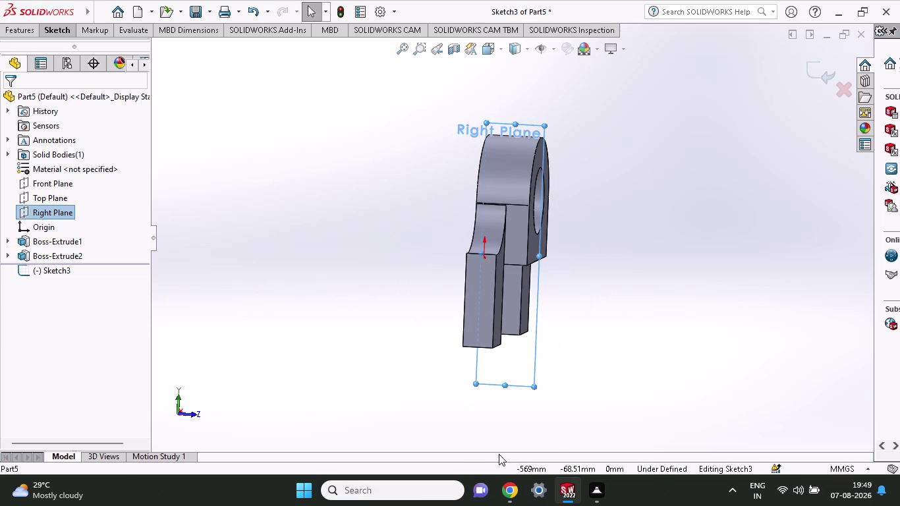
middle_drag(593, 388, 520, 391)
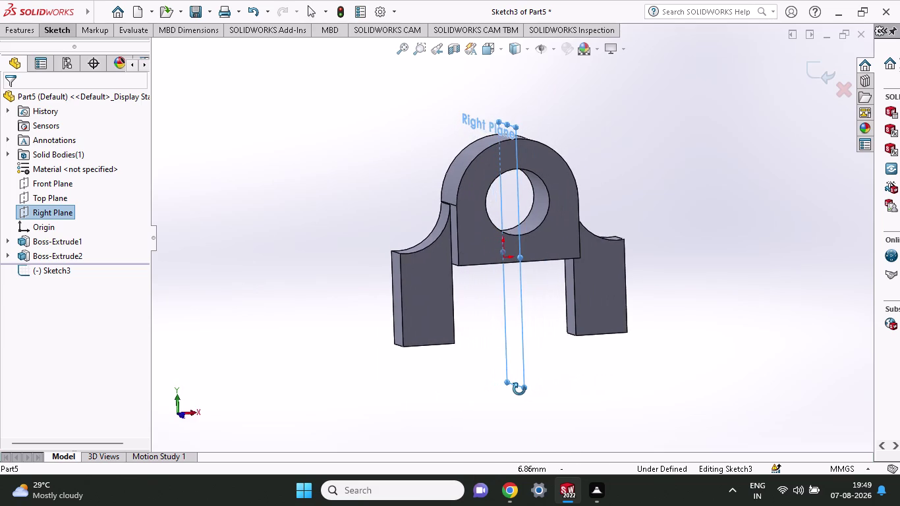
middle_drag(519, 391, 519, 390)
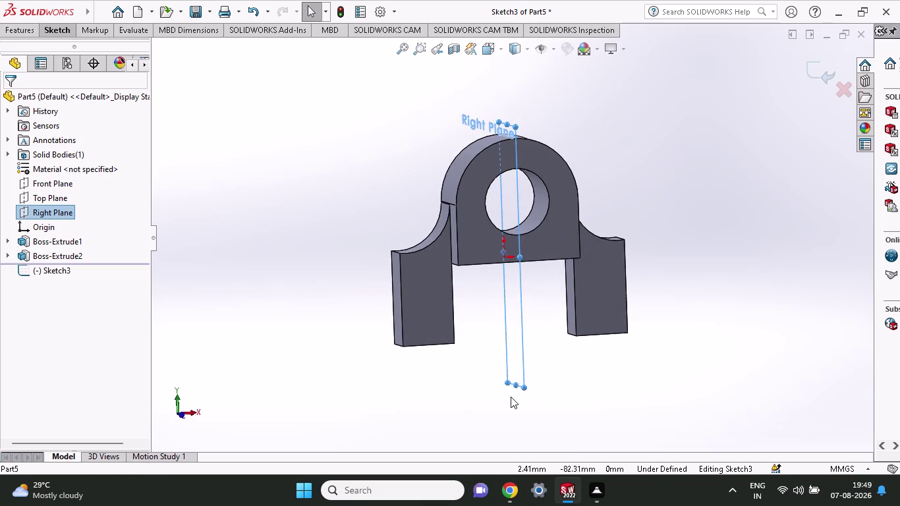
click(57, 185)
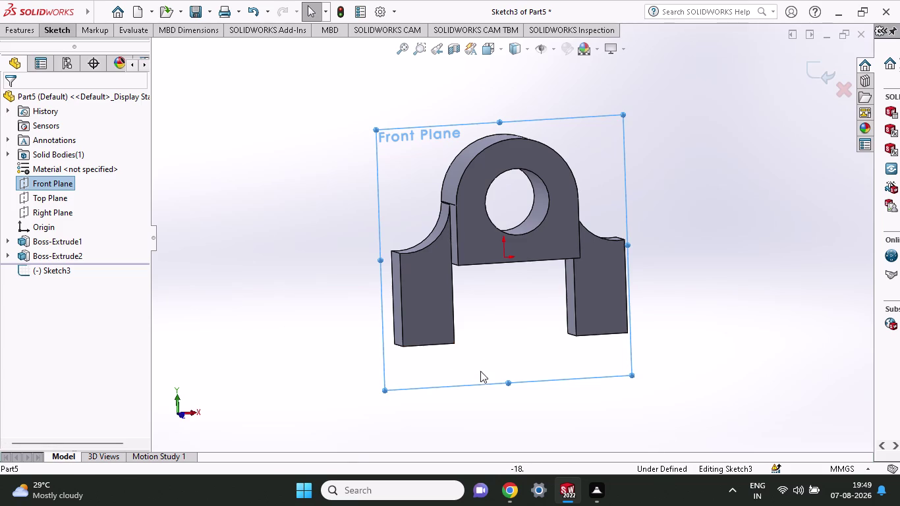
middle_drag(481, 323, 472, 329)
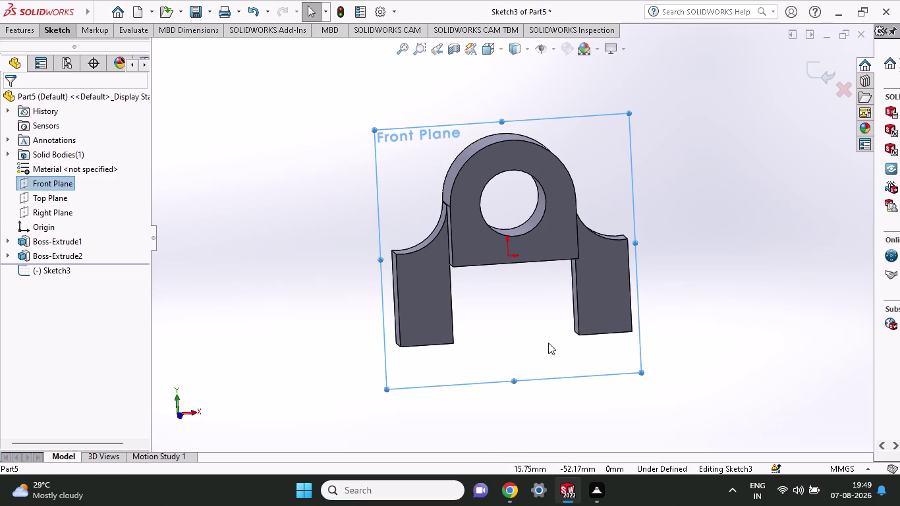
click(71, 33)
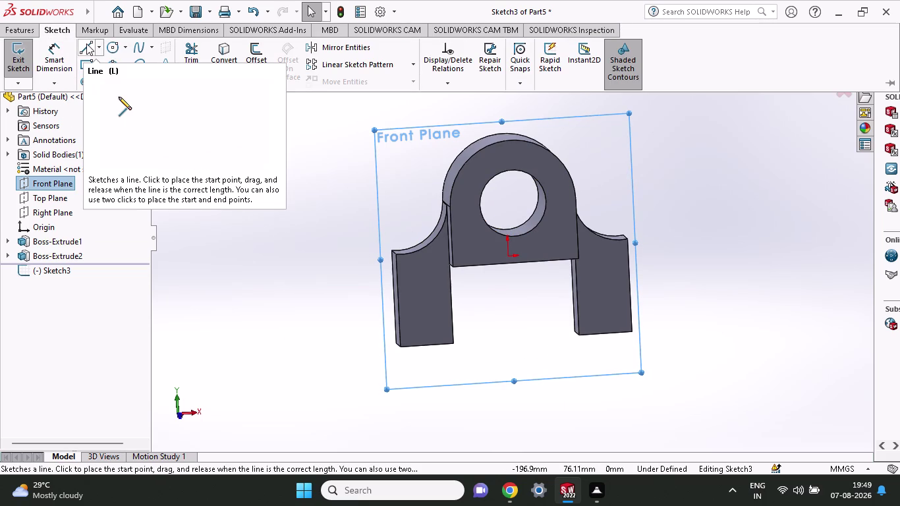
Start a center rectangle between the legs, then cancel it.
click(85, 64)
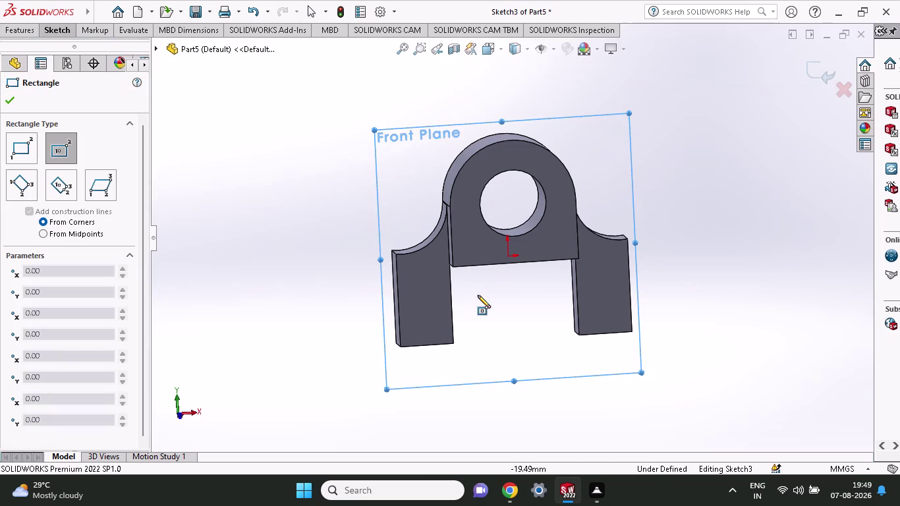
click(478, 296)
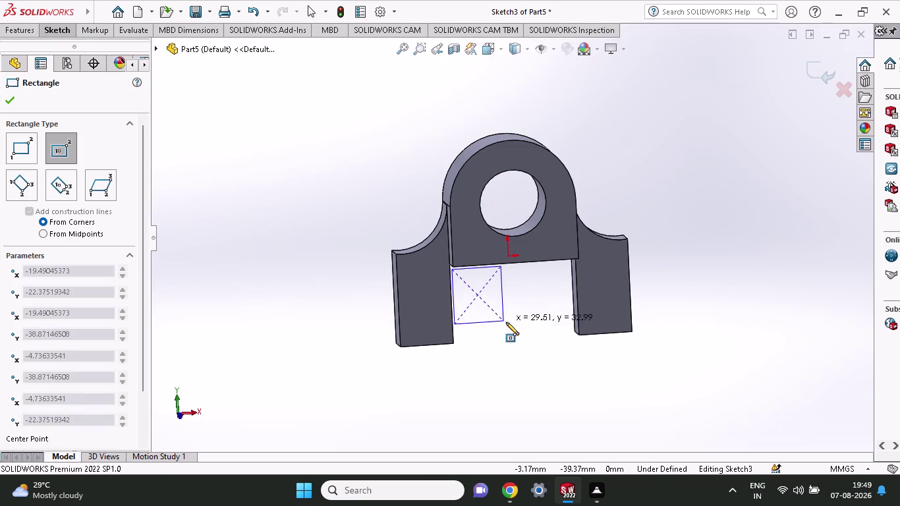
right_click(506, 323)
click(514, 333)
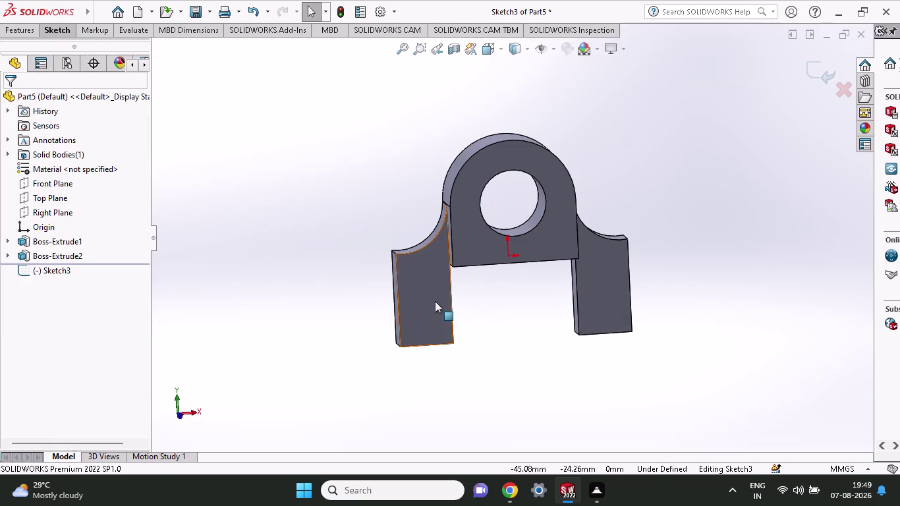
Select Front Plane and exit Sketch3 without keeping any geometry.
click(55, 189)
click(64, 178)
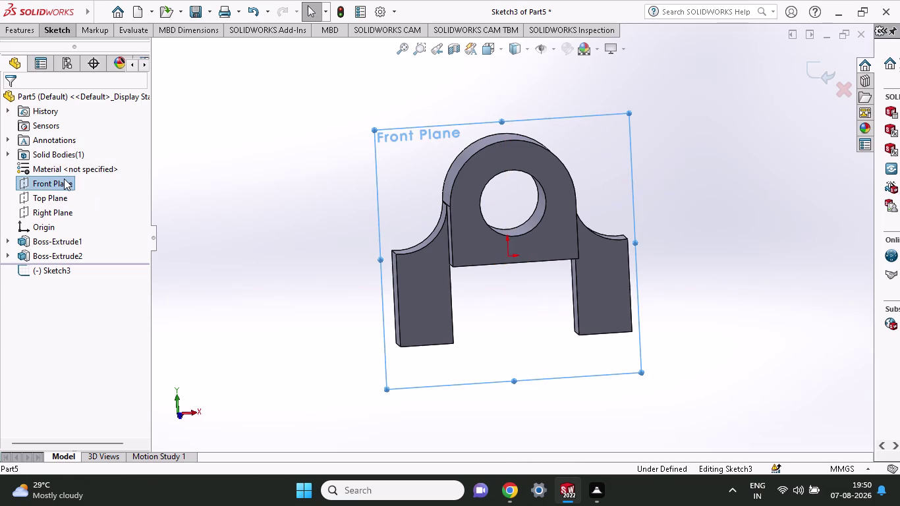
click(71, 164)
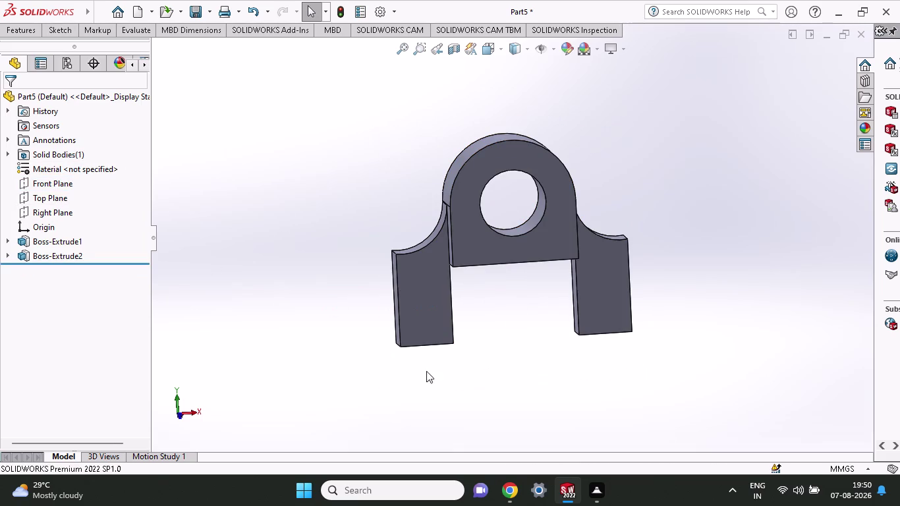
Set the view orientation to Right, then to Front.
scroll(up, 3)
scroll(down, 3)
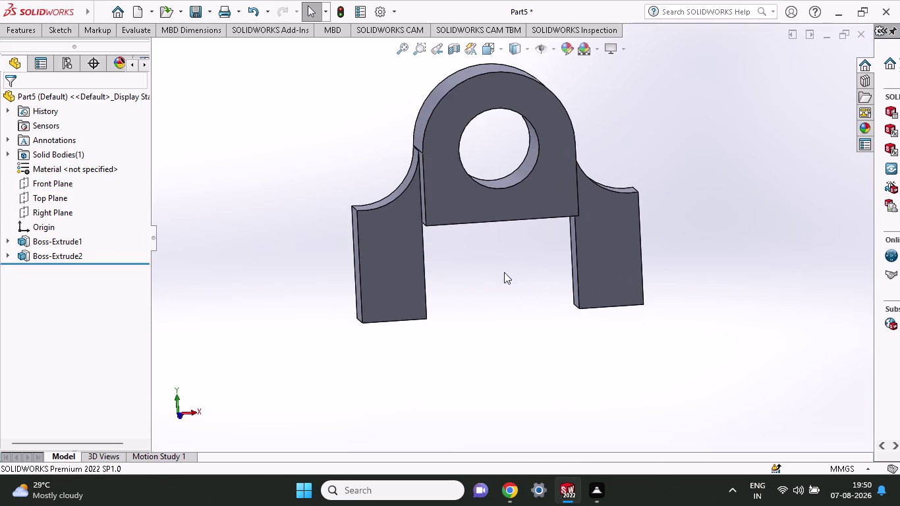
click(186, 412)
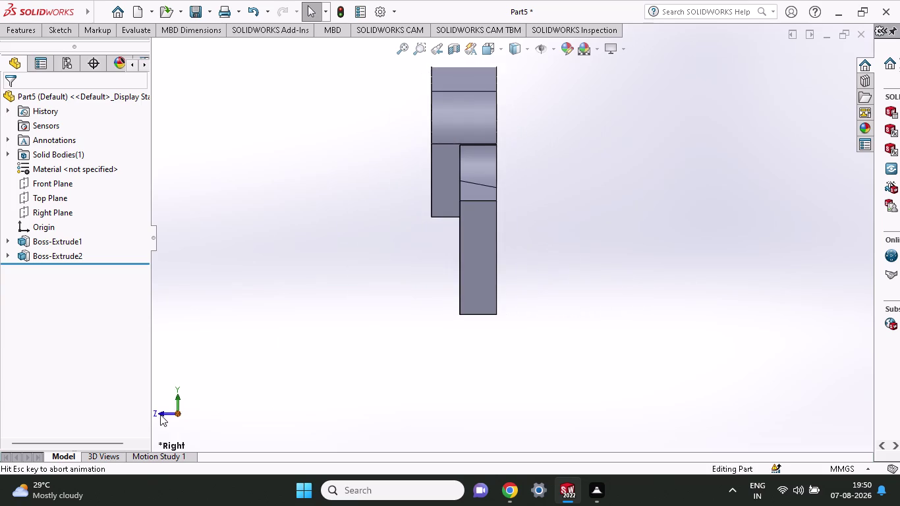
click(160, 414)
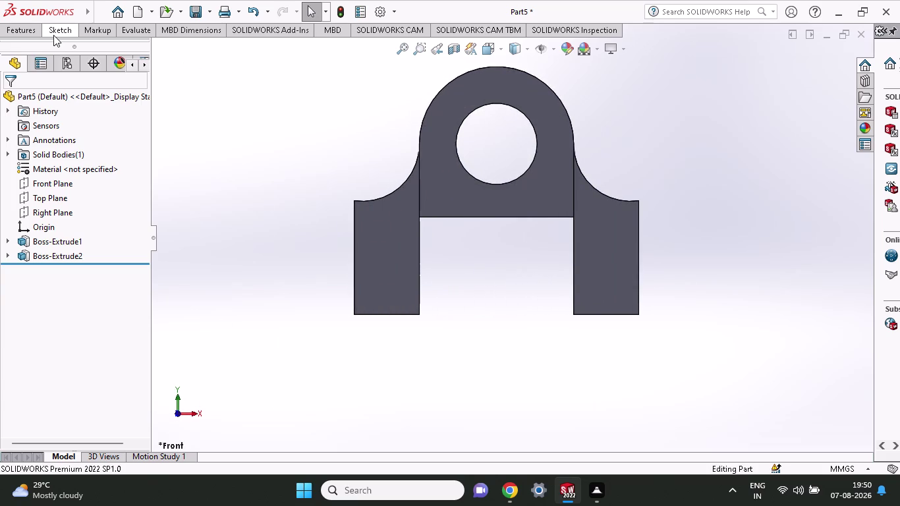
Start a new sketch and cancel the Edit Sketch prompt.
click(54, 35)
click(82, 68)
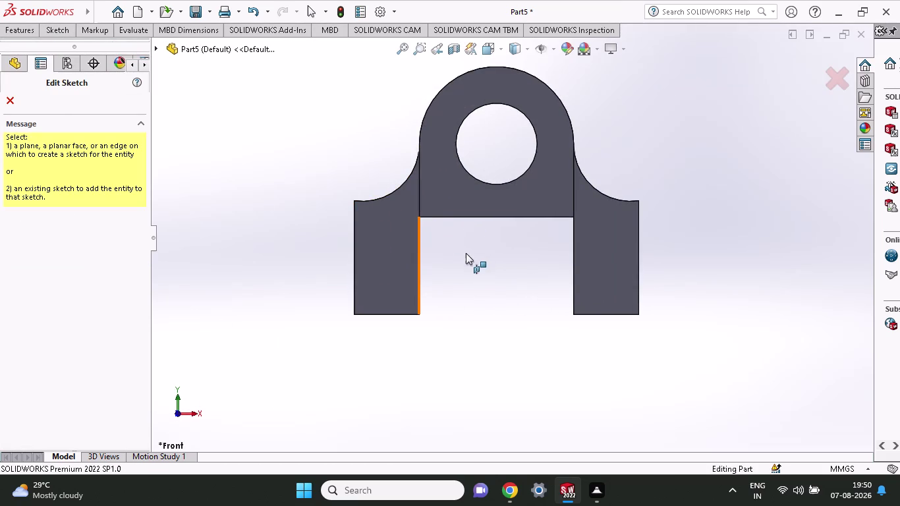
click(10, 104)
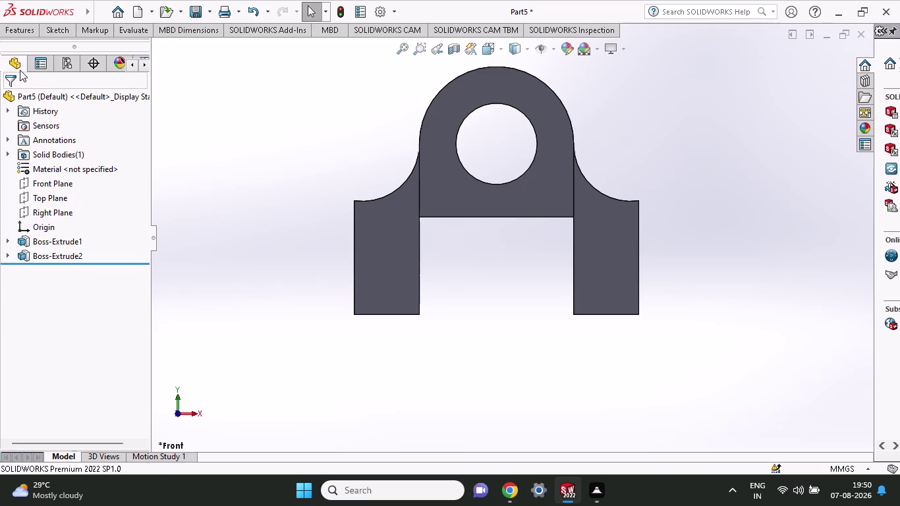
right_click(48, 185)
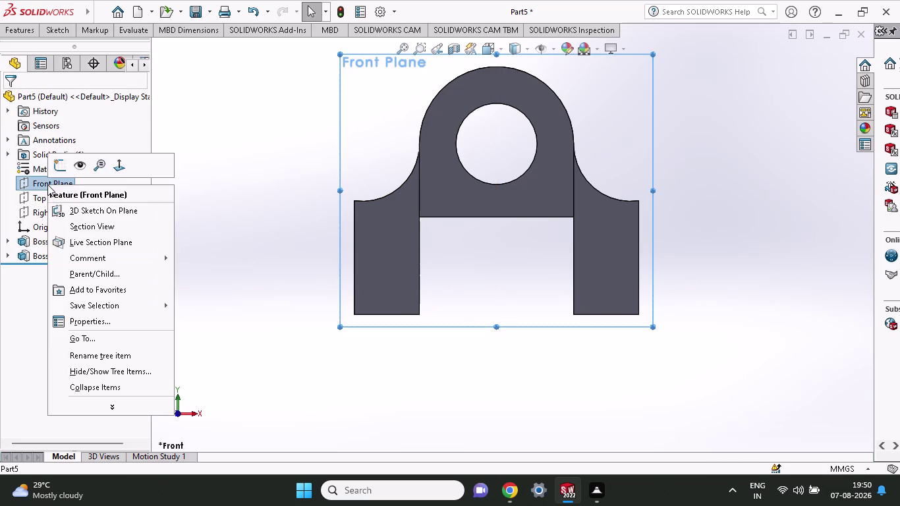
click(58, 171)
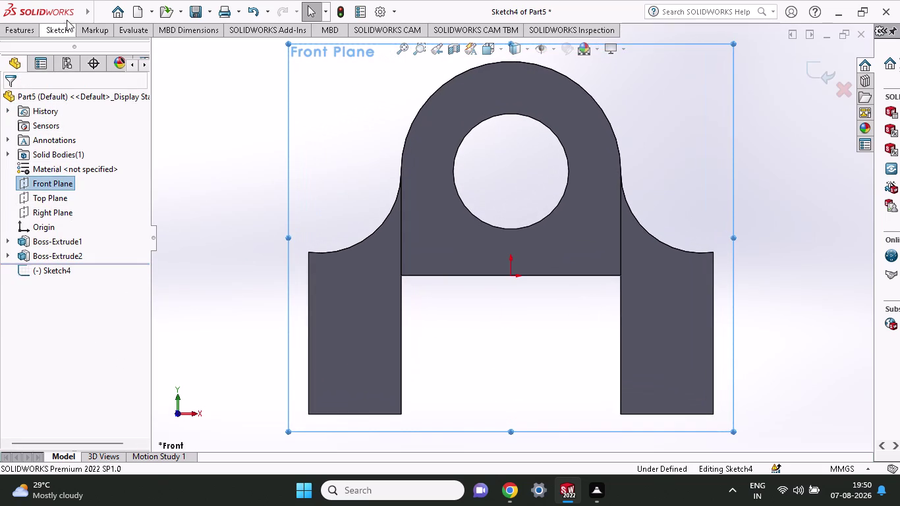
click(65, 35)
click(88, 62)
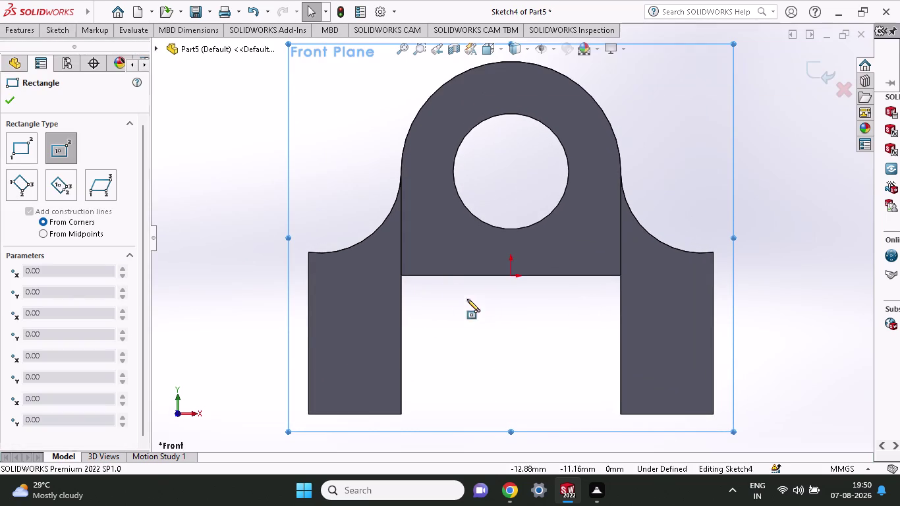
click(401, 279)
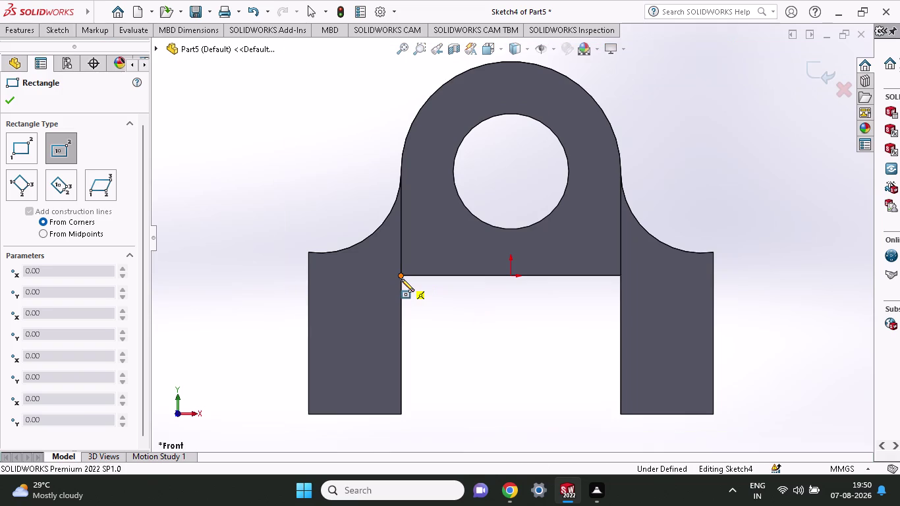
right_click(370, 213)
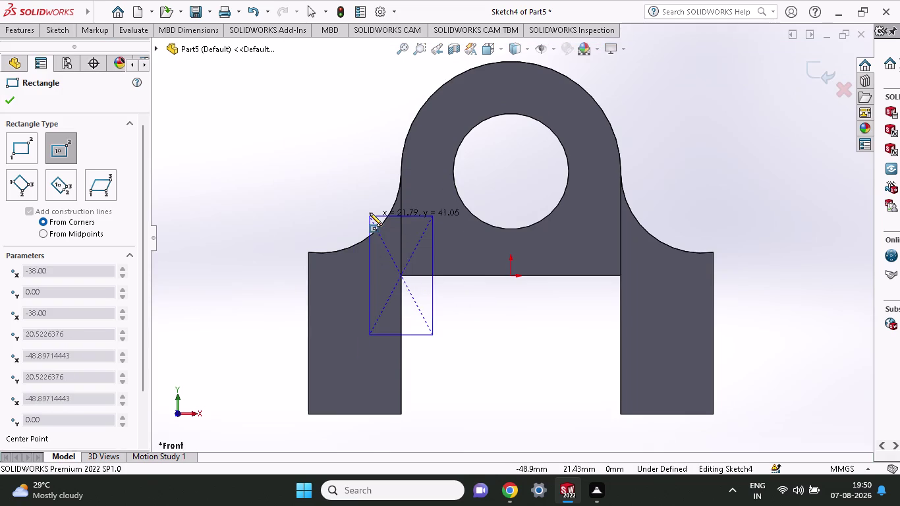
click(390, 230)
click(46, 26)
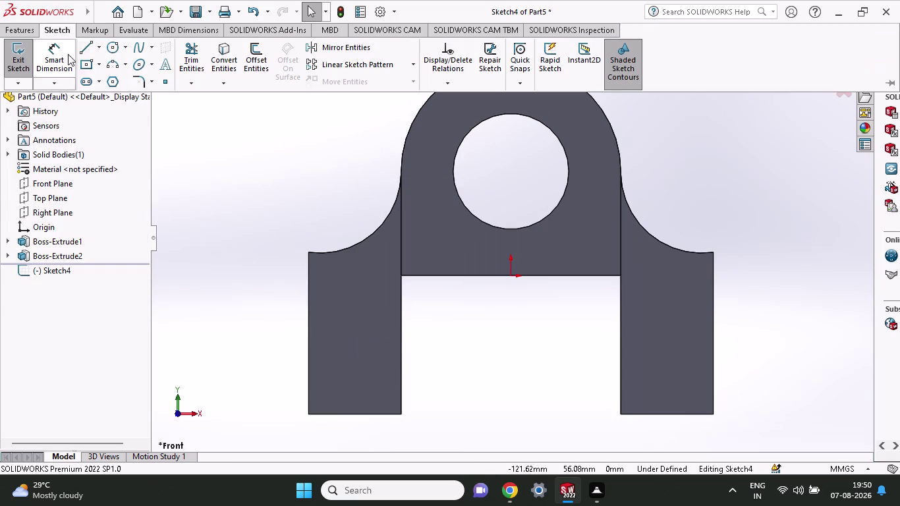
click(99, 66)
click(101, 99)
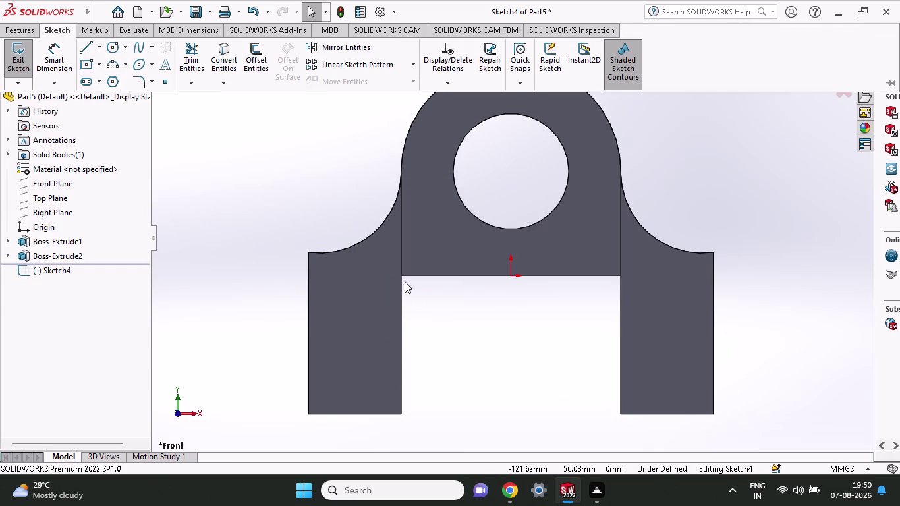
click(402, 277)
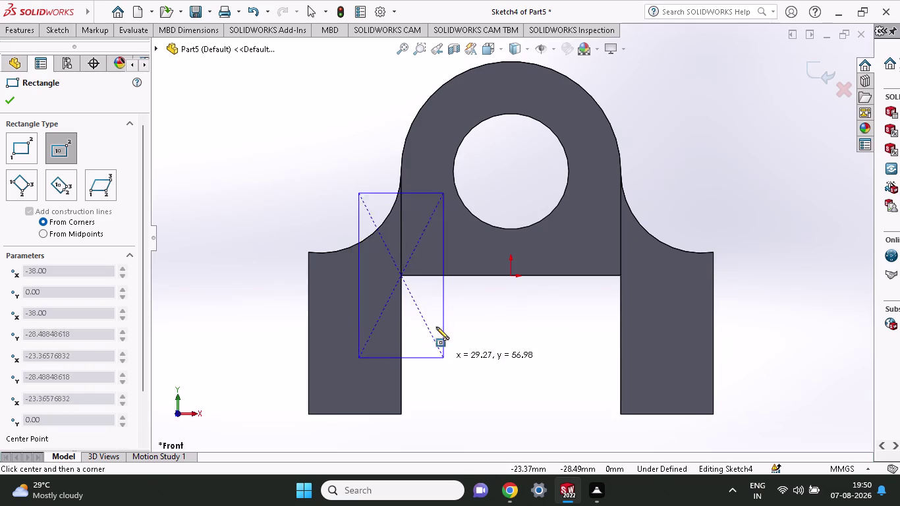
right_click(339, 193)
click(355, 204)
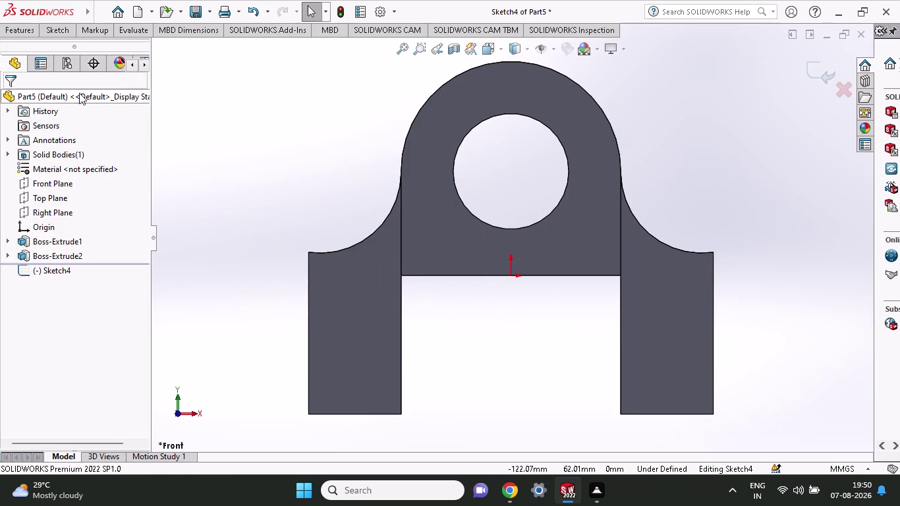
click(68, 29)
click(100, 65)
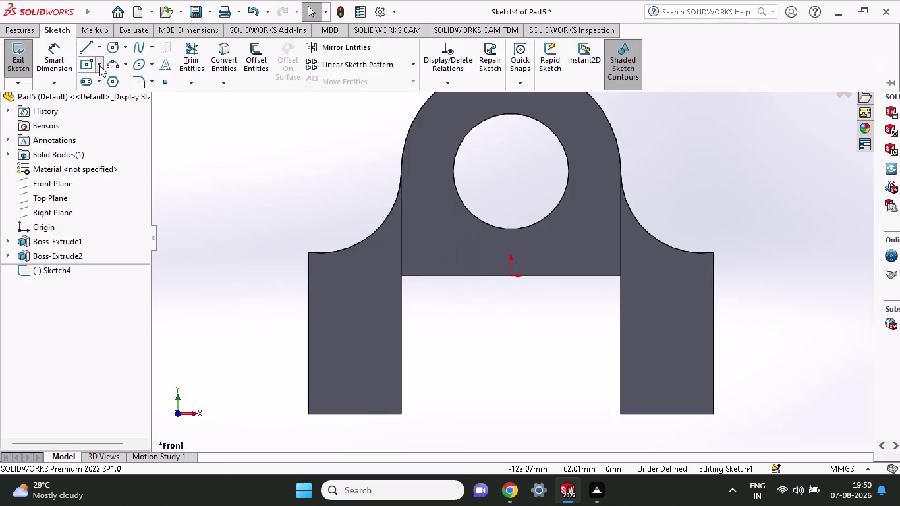
click(98, 86)
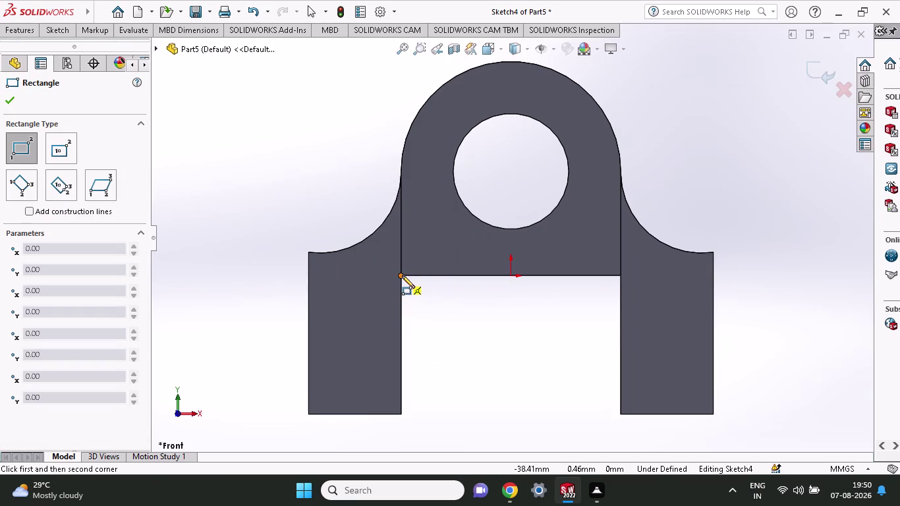
Draw a corner rectangle from the left leg's inner top corner to the leg's base.
click(402, 275)
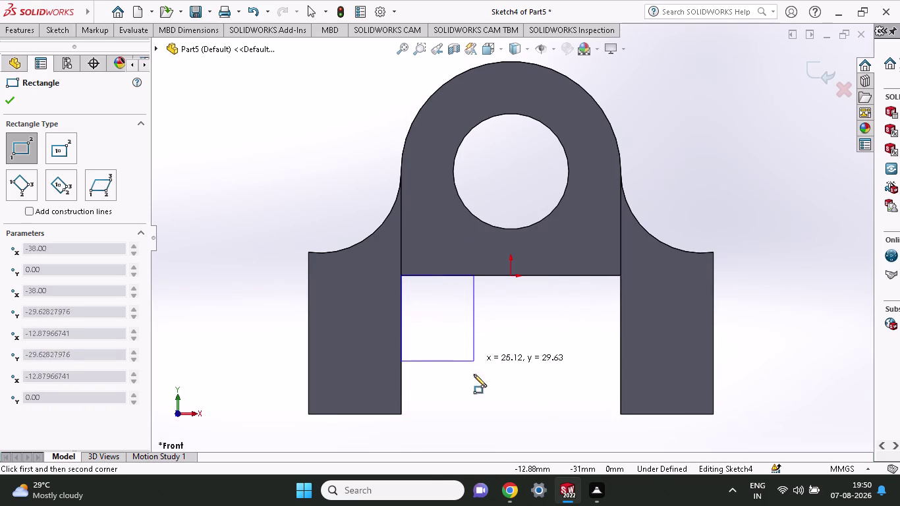
click(475, 413)
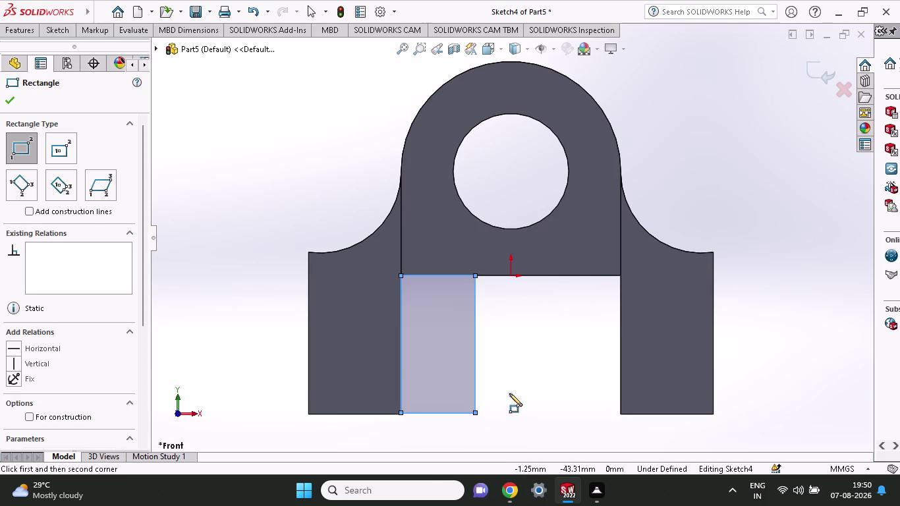
click(17, 32)
click(75, 31)
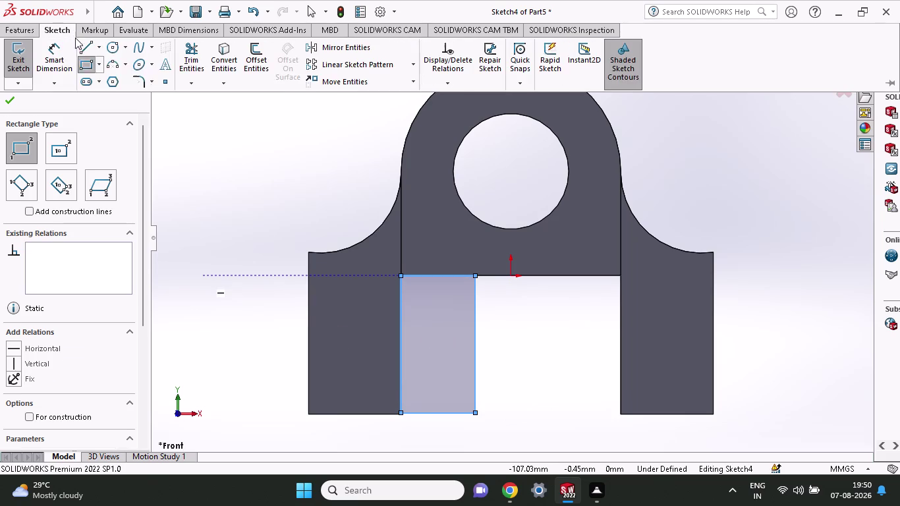
click(64, 56)
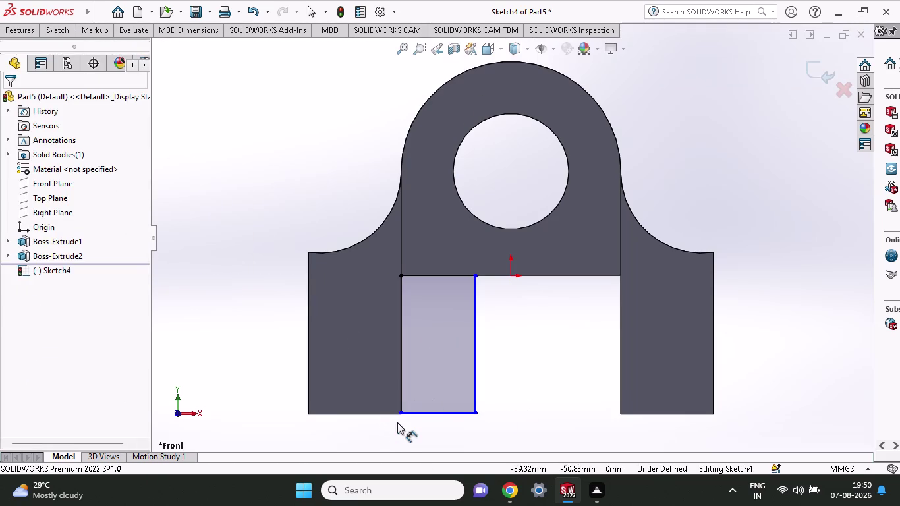
click(403, 413)
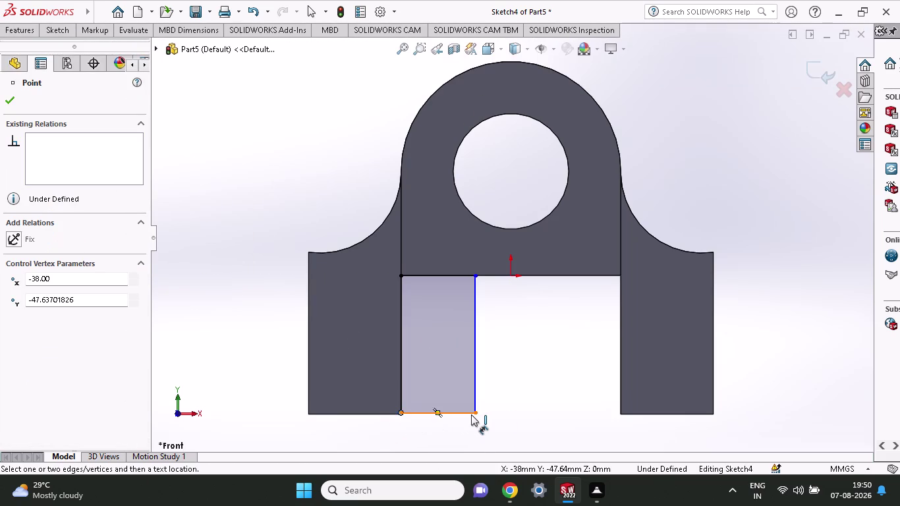
Give the rectangle's bottom edge an 18 mm width dimension.
click(473, 414)
click(471, 428)
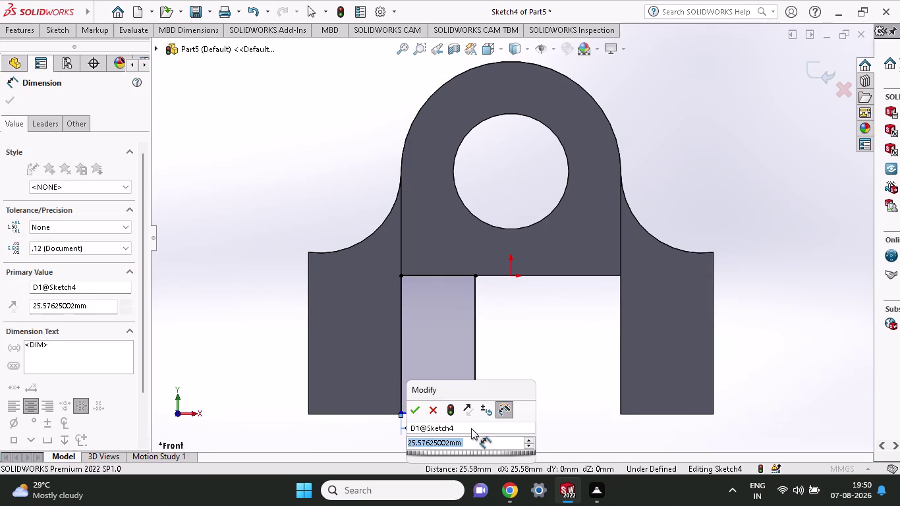
text(18)
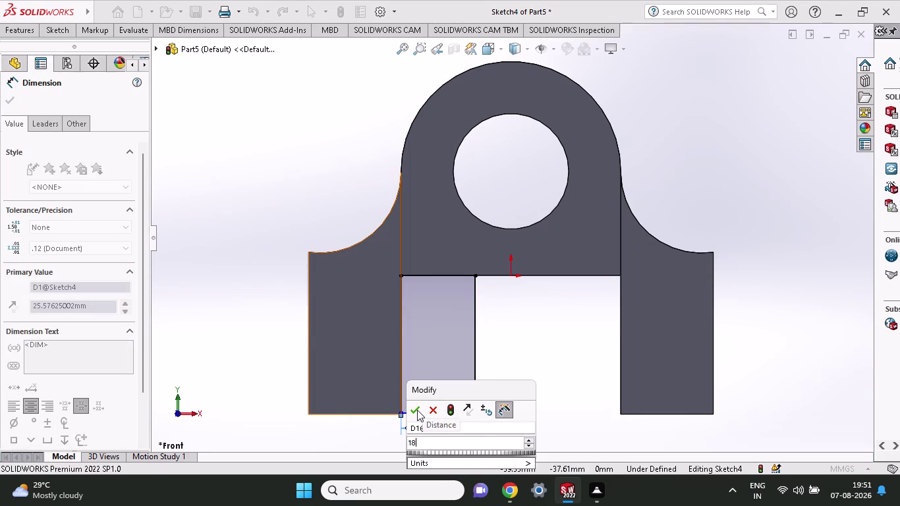
click(418, 411)
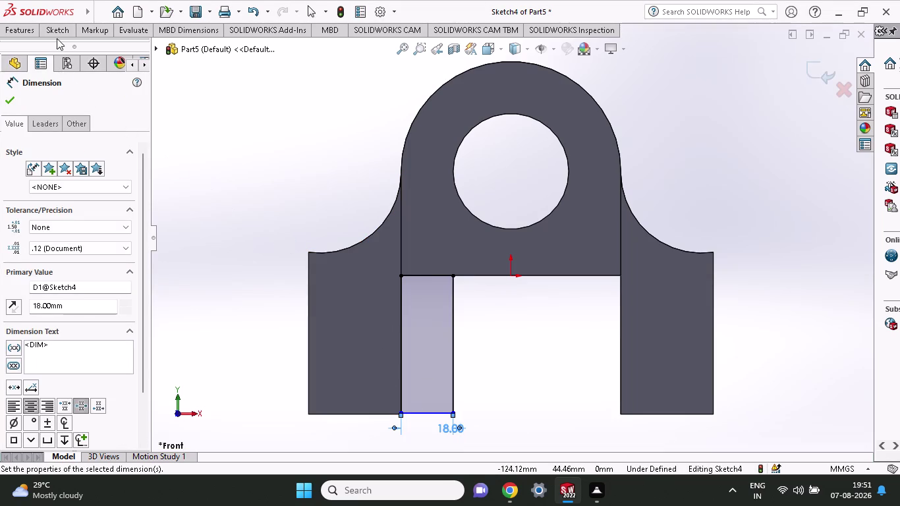
click(56, 30)
click(65, 56)
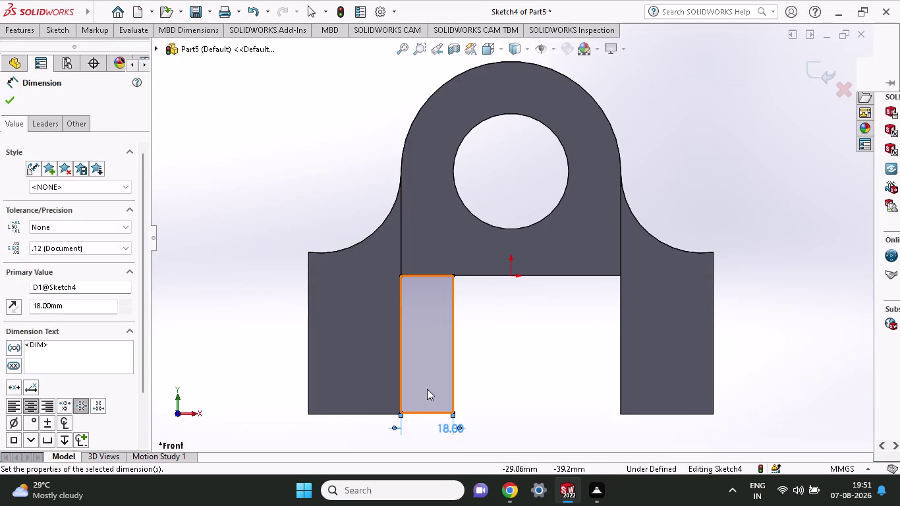
click(65, 28)
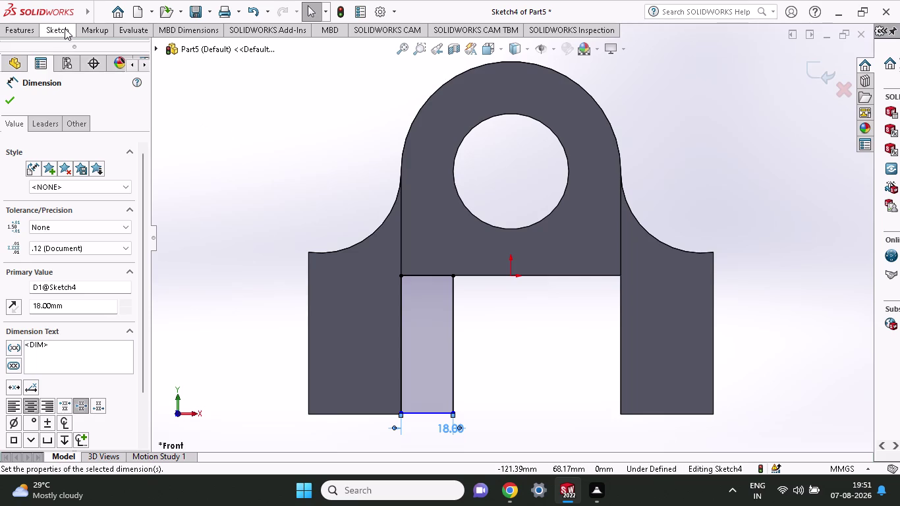
click(58, 44)
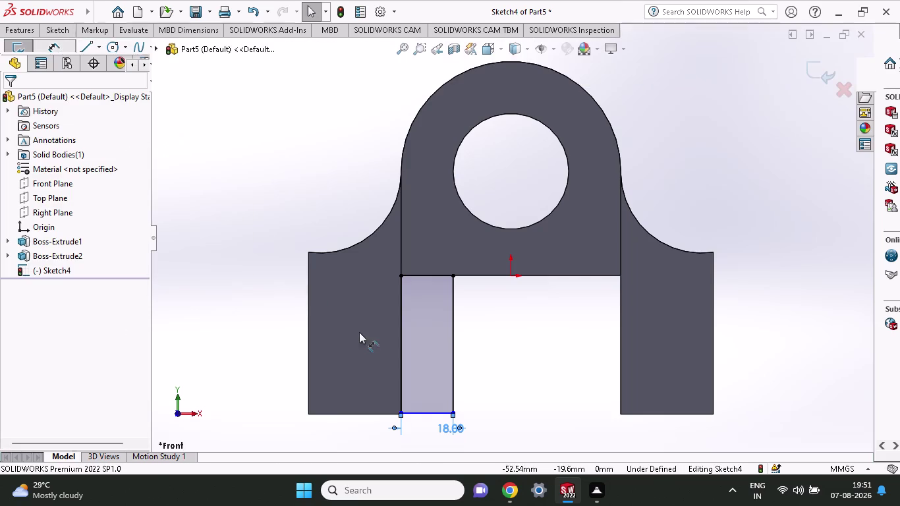
Dimension the rectangle's height between its right corners to 48 mm.
click(450, 412)
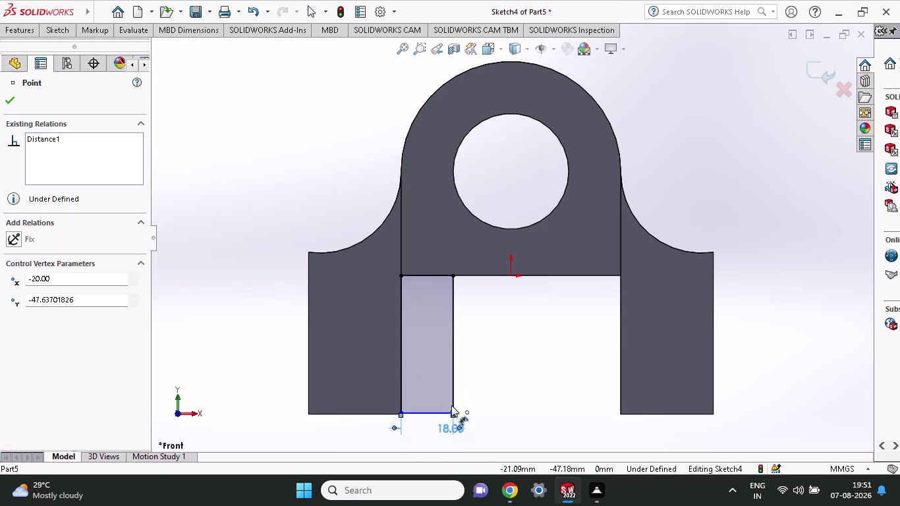
click(451, 276)
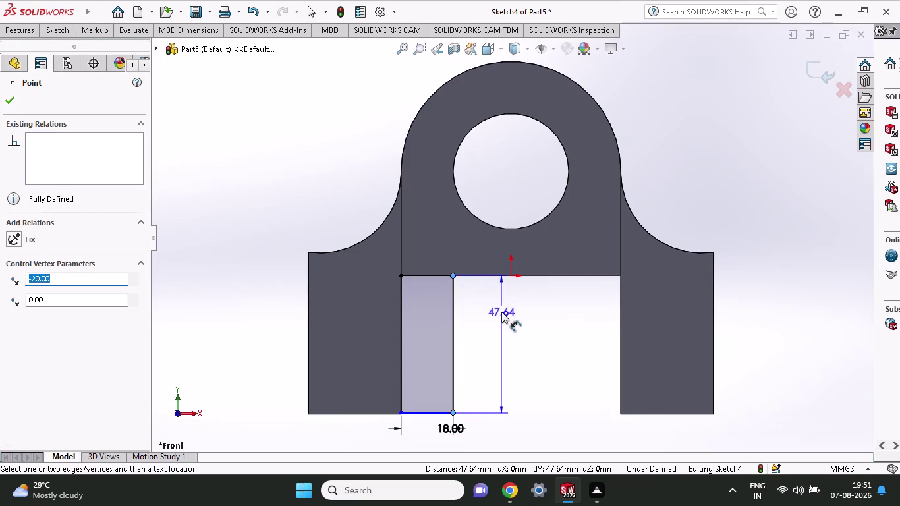
click(501, 312)
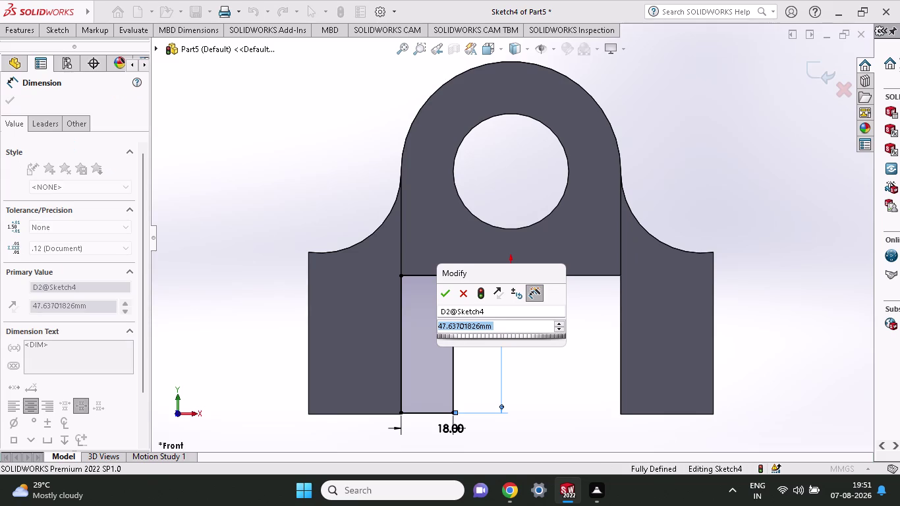
text(48)
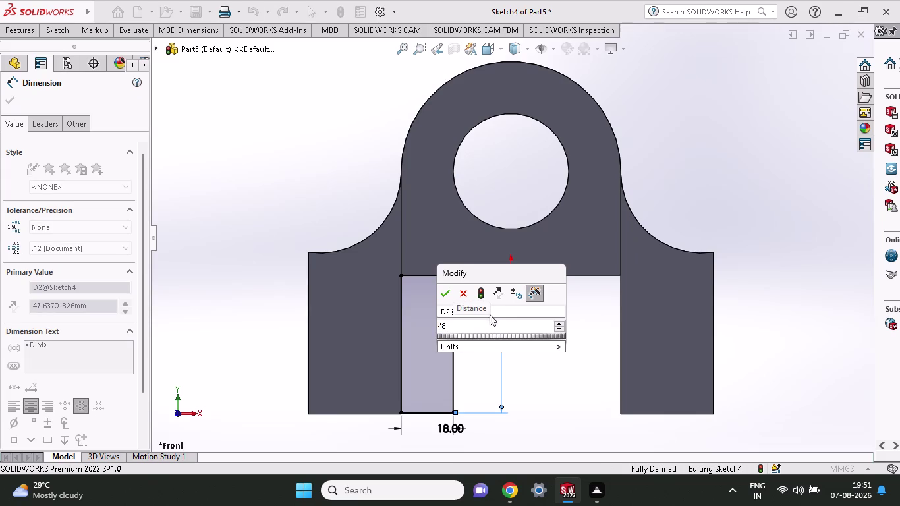
click(444, 288)
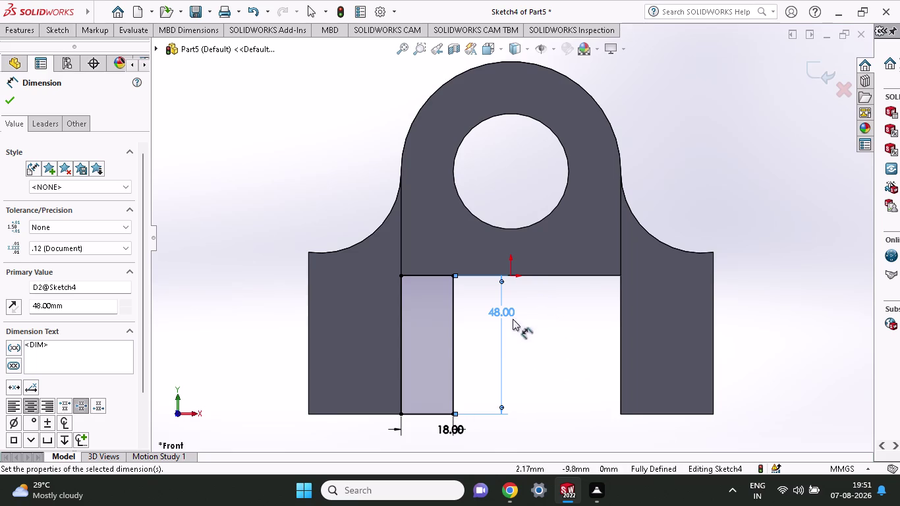
click(49, 33)
click(81, 56)
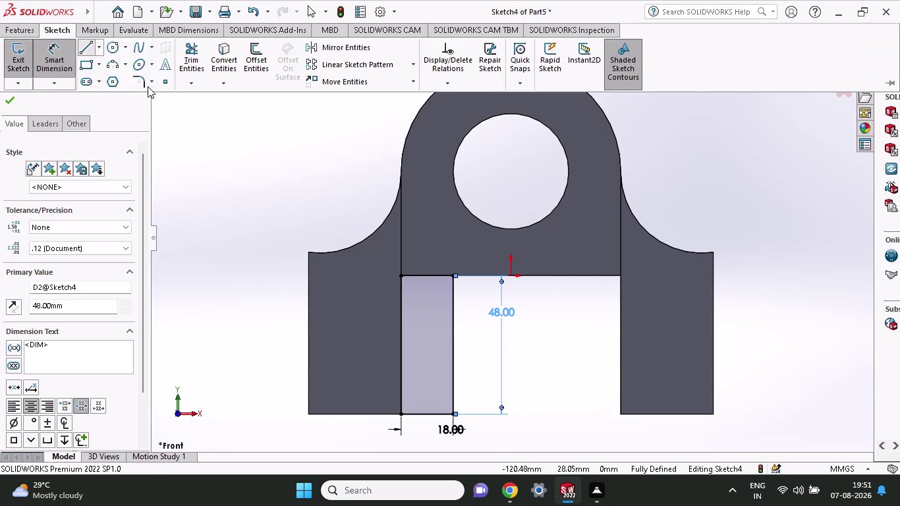
click(512, 278)
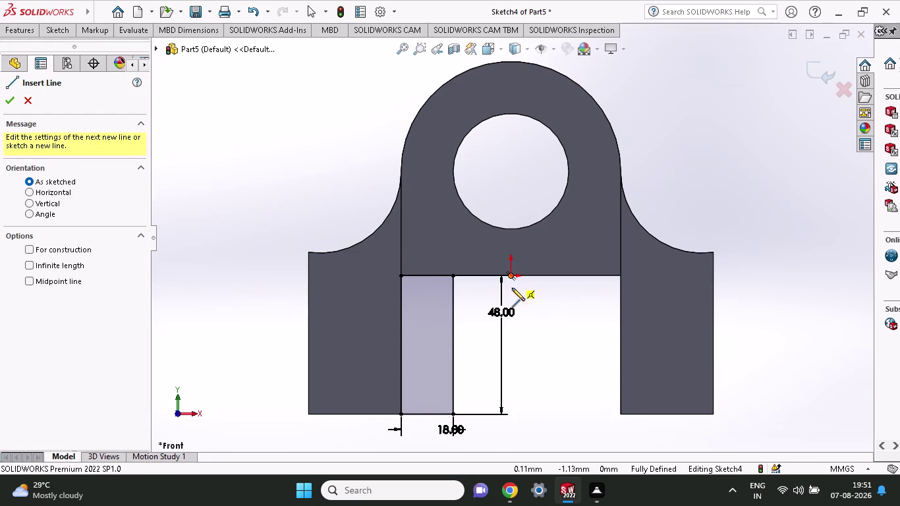
Draw a short vertical line from the origin down beside the 48 mm dimension.
click(512, 327)
right_click(548, 347)
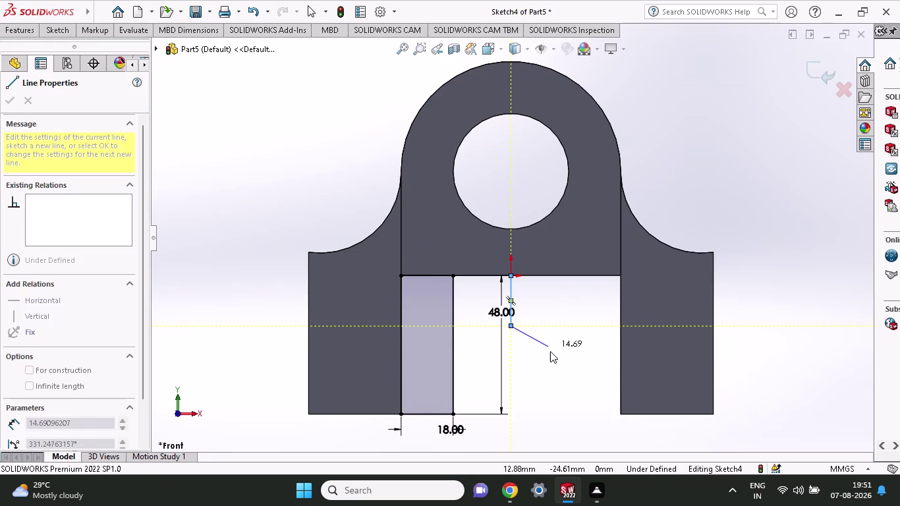
click(551, 351)
right_click(525, 390)
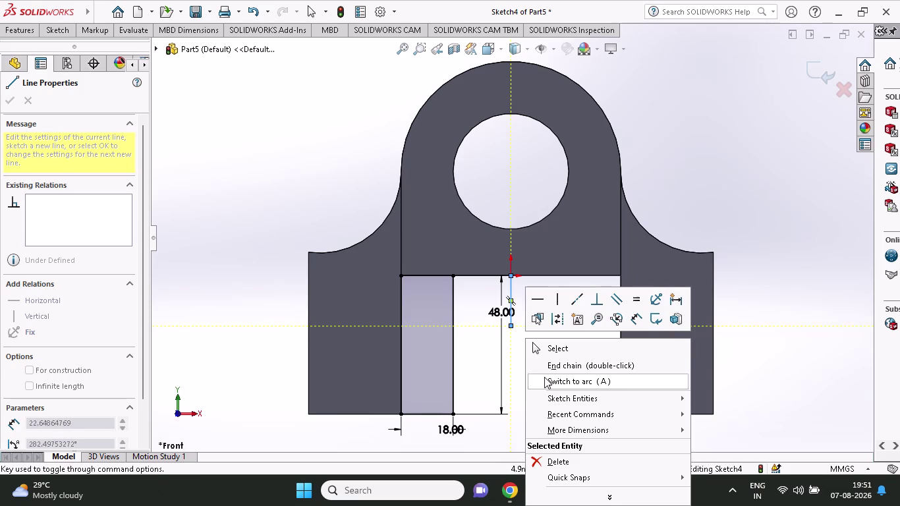
click(538, 349)
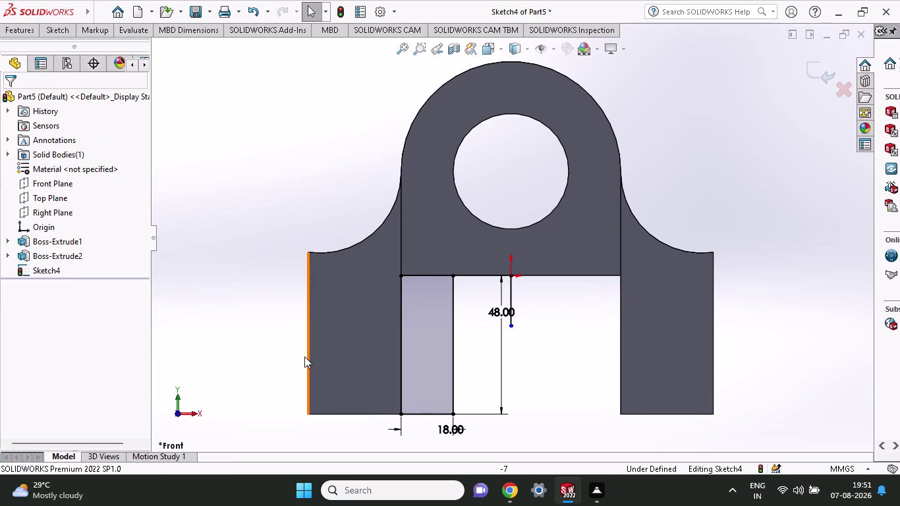